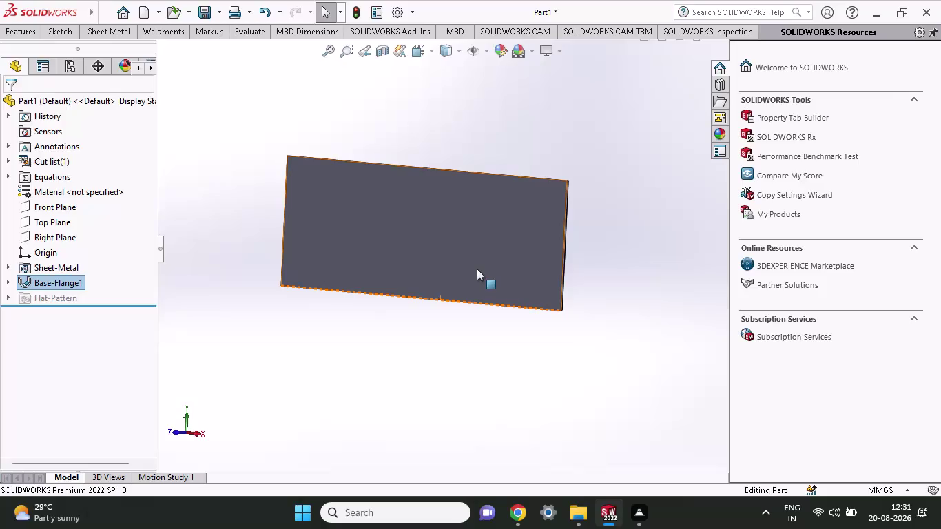
Orbit the flat Base-Flange1 plate to inspect its thickness and sides from several angles.
middle_drag(459, 220, 457, 280)
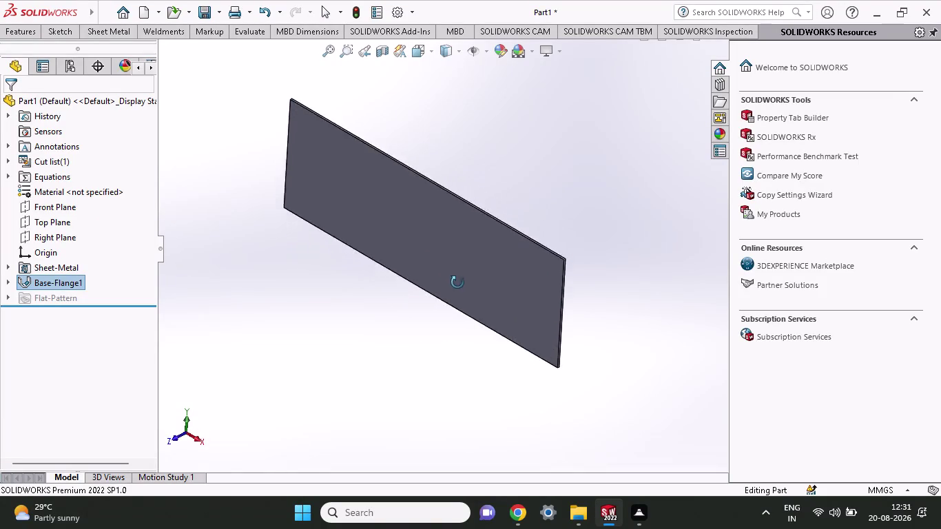
middle_drag(457, 280, 355, 301)
right_drag(405, 379, 355, 301)
middle_drag(423, 140, 428, 241)
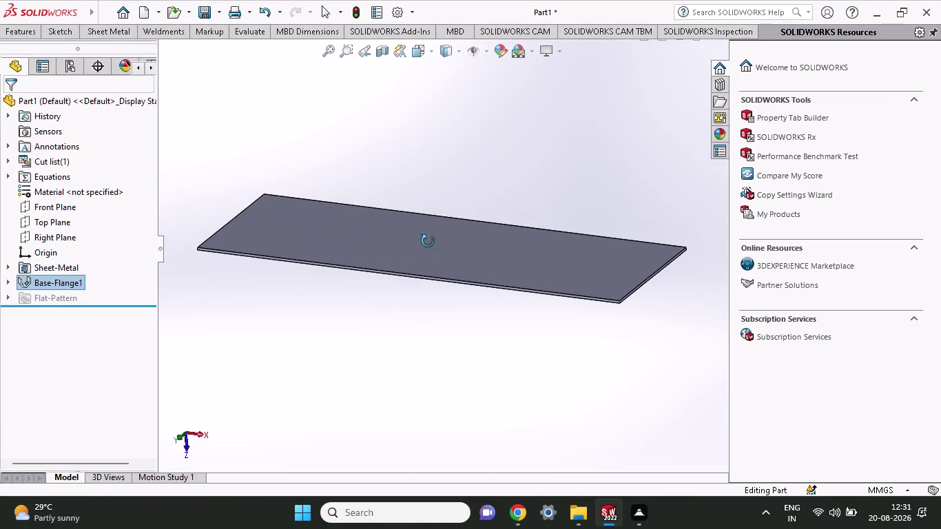
middle_drag(428, 241, 419, 303)
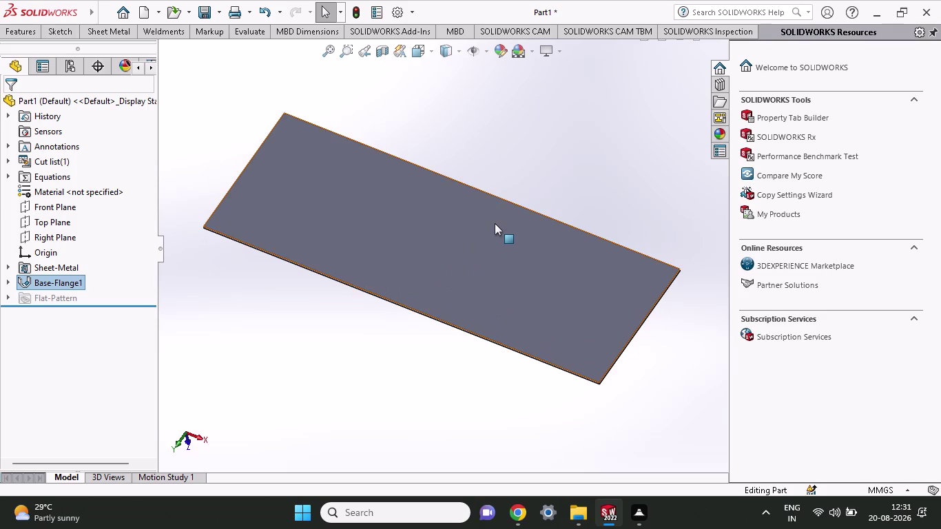
middle_drag(494, 223, 498, 158)
Zoom and reorient the plate view, then bring up the Sheet Metal tools.
scroll(up, 3)
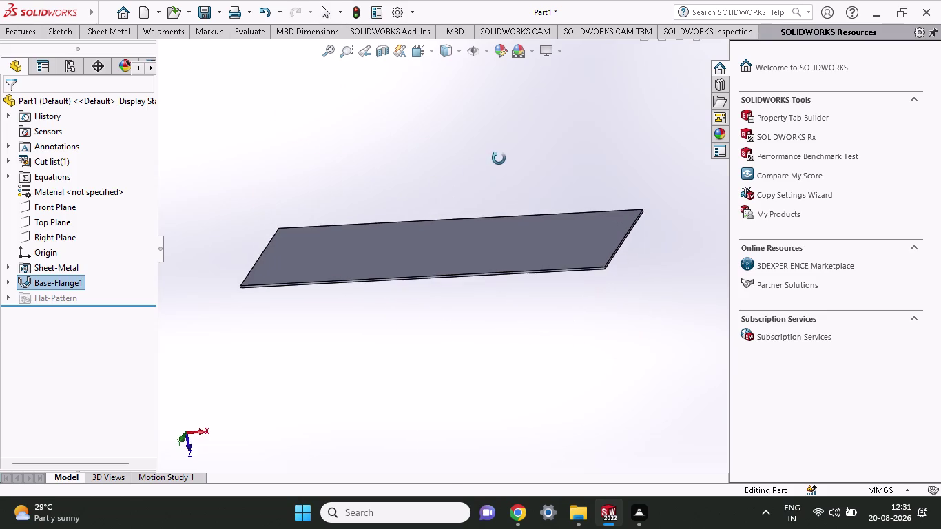
middle_drag(498, 158, 506, 193)
middle_drag(507, 196, 511, 212)
scroll(down, 3)
scroll(down, 3)
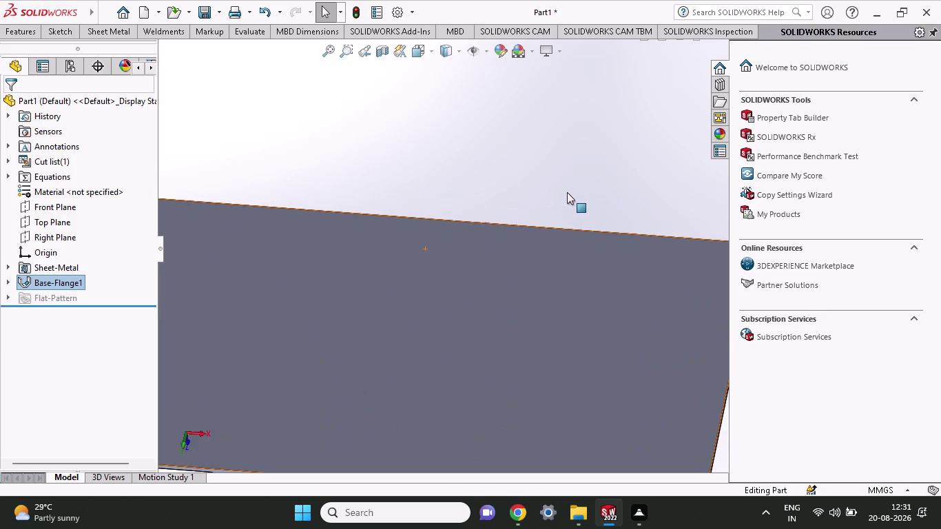
scroll(up, 3)
scroll(up, 3)
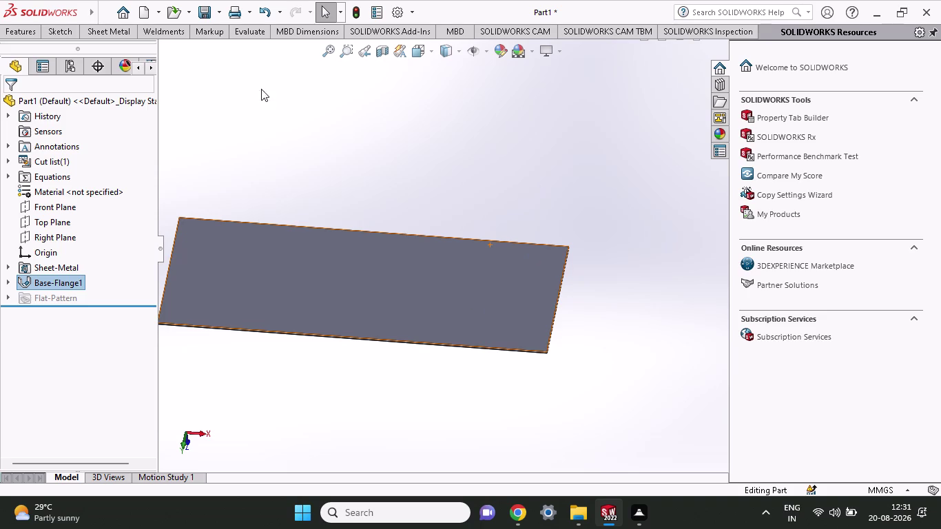
click(102, 36)
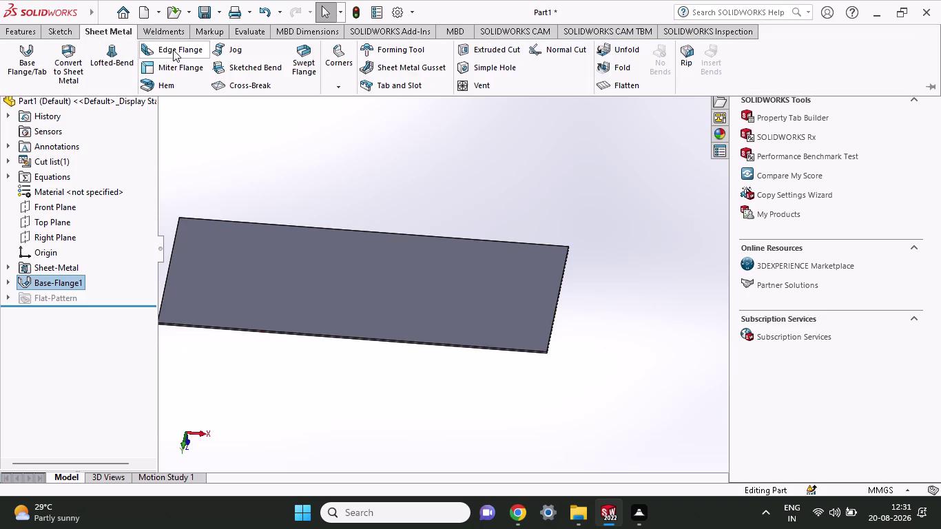
Start an Edge Flange on both short edges of the base plate.
click(173, 48)
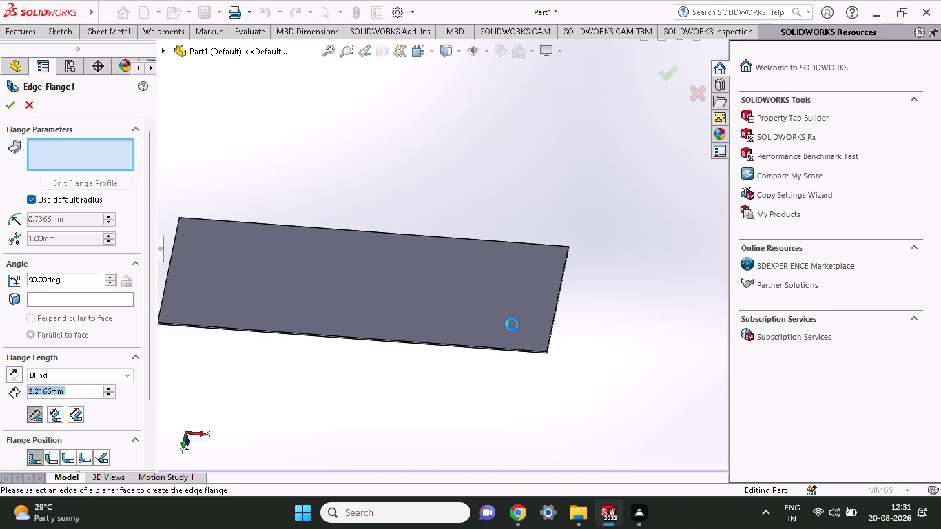
click(553, 331)
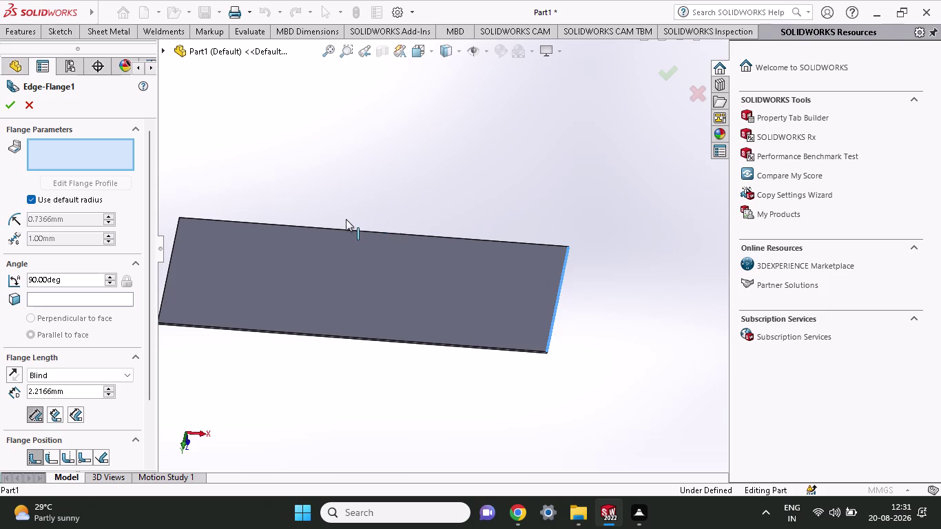
click(579, 189)
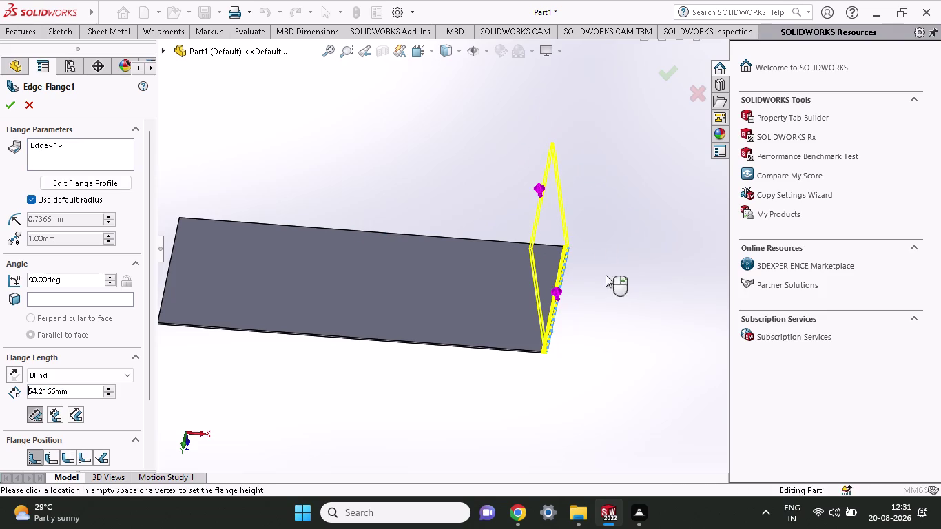
middle_drag(605, 275, 618, 231)
scroll(up, 3)
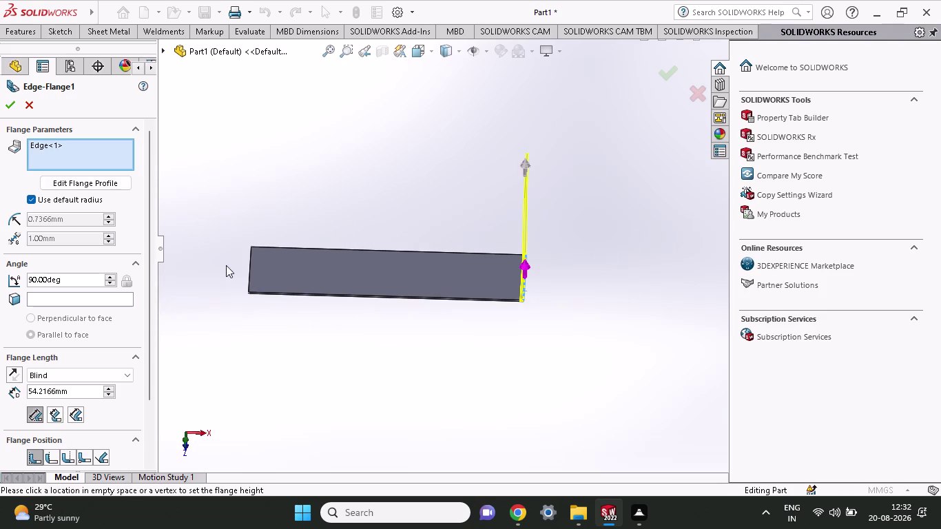
click(248, 276)
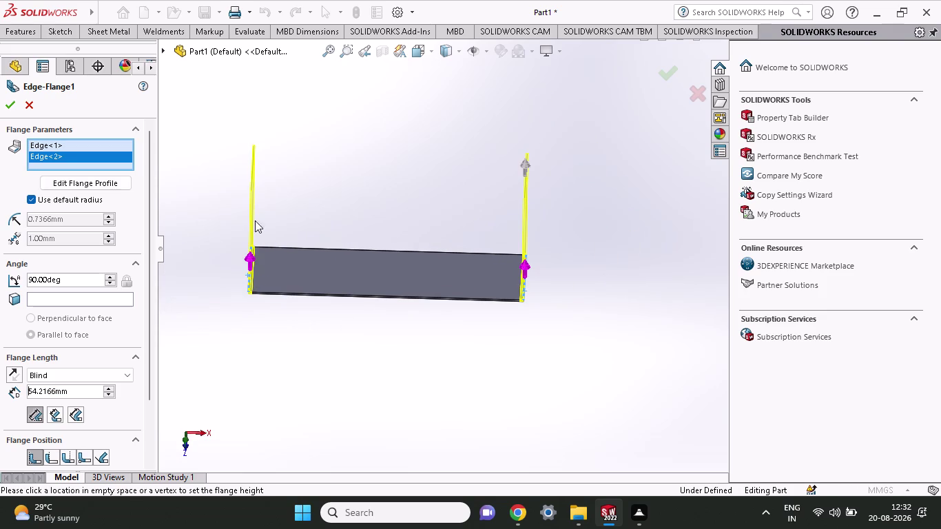
click(252, 194)
middle_drag(411, 161, 385, 169)
drag(80, 391, 0, 393)
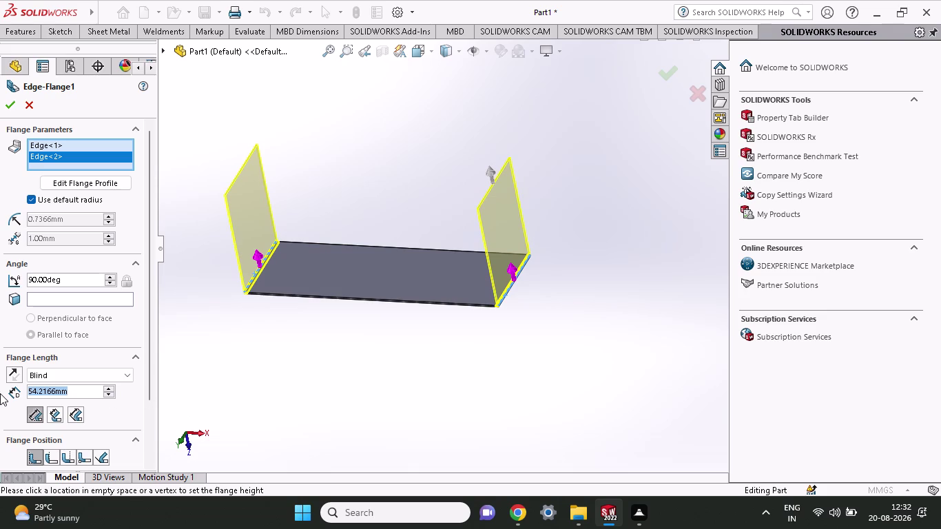
Set the flange Blind length to 54.67 mm and accept both edge flanges.
text(54)
key(period)
key(6)
key(7)
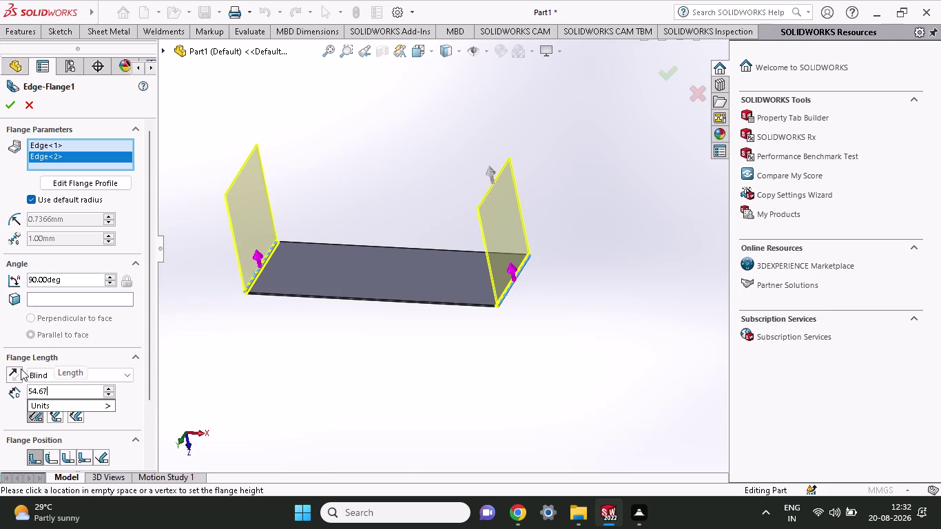
key(Return)
click(265, 338)
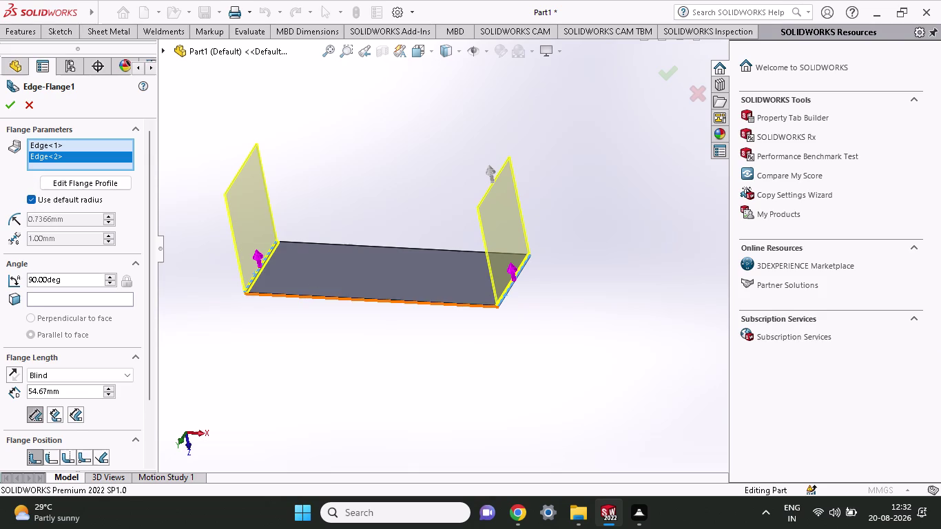
click(9, 101)
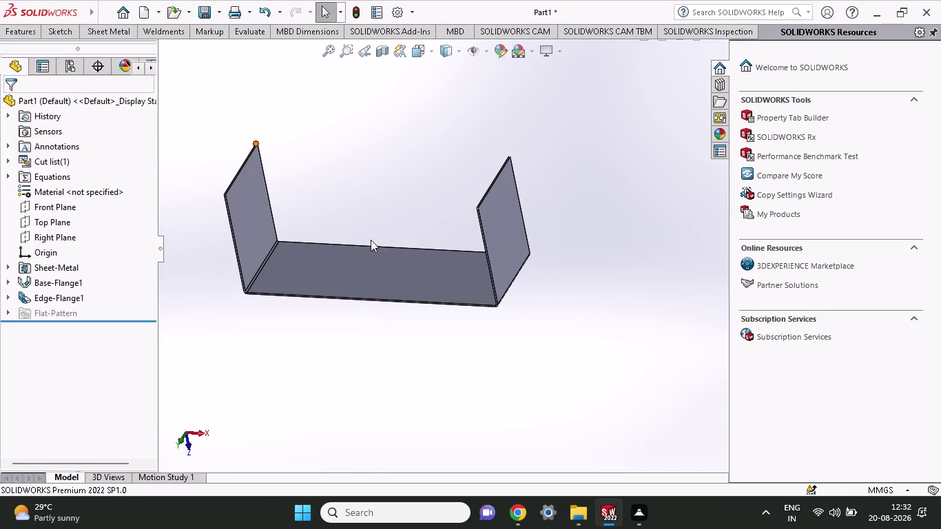
Orbit the U-shaped part to view it from behind and above.
middle_drag(371, 197, 390, 244)
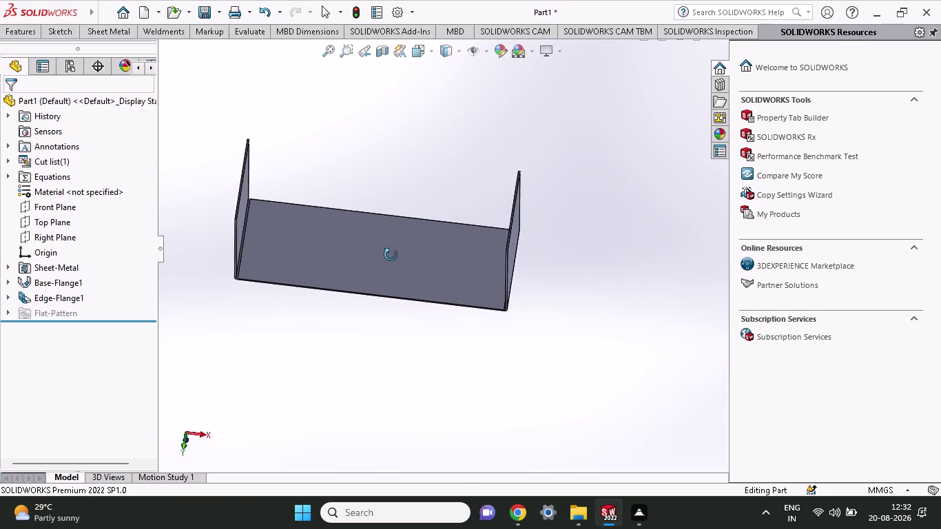
middle_drag(390, 243, 380, 350)
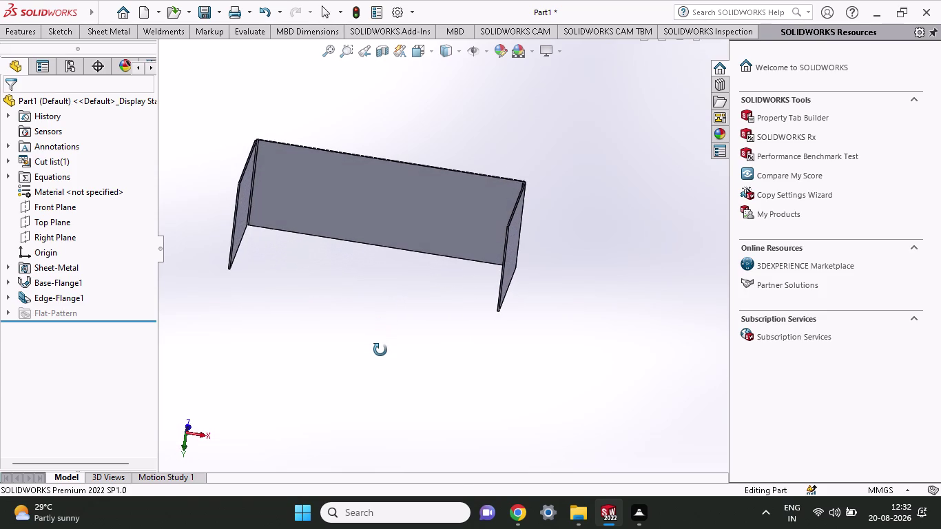
middle_drag(380, 350, 412, 137)
scroll(up, 3)
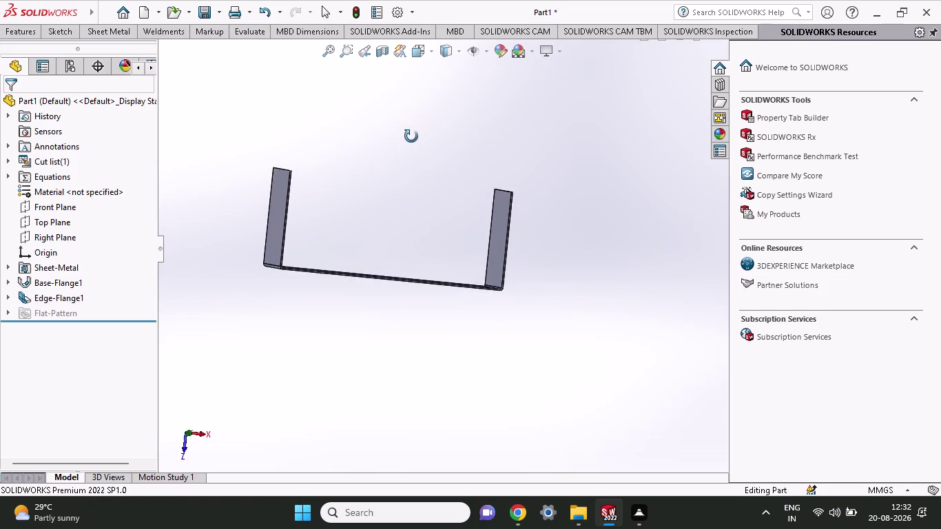
middle_drag(411, 136, 390, 175)
Turn the part to see its inside, then return to the Sheet Metal tools via Features.
middle_drag(373, 260, 363, 254)
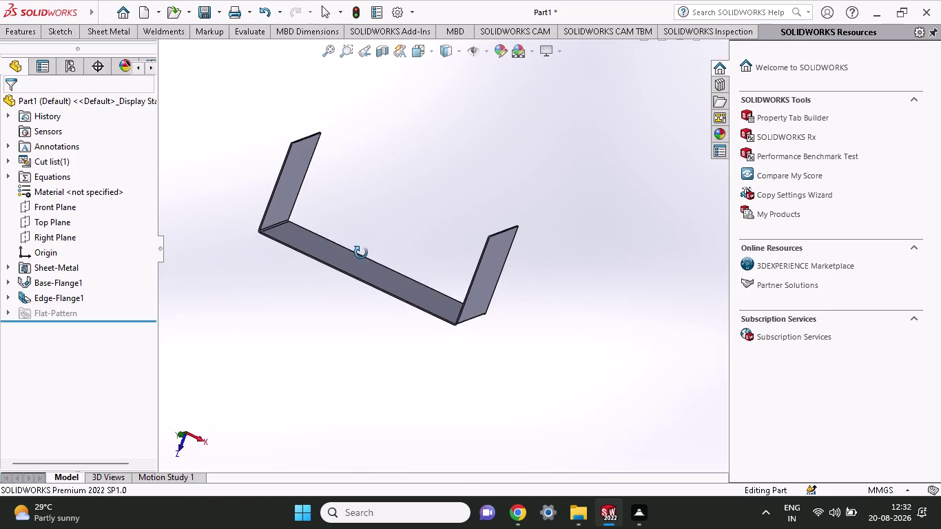
middle_drag(362, 254, 453, 240)
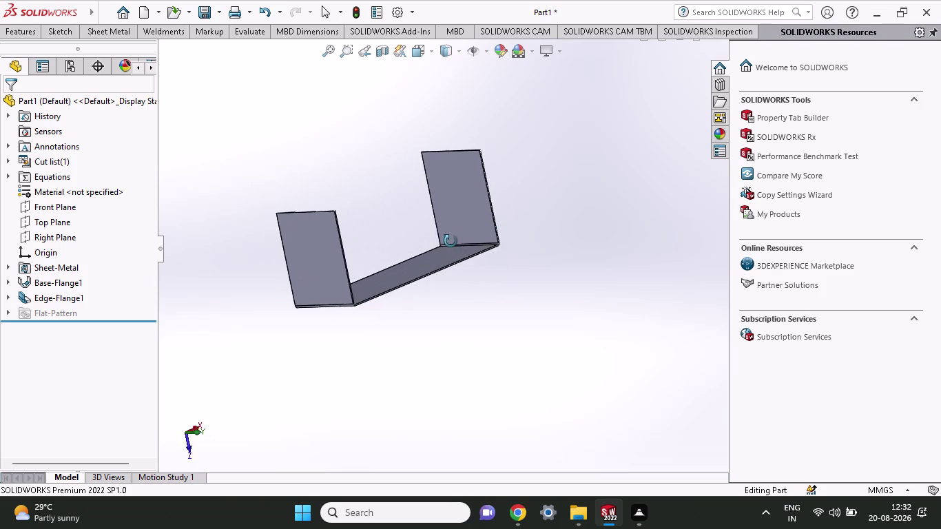
middle_drag(453, 240, 423, 251)
scroll(down, 3)
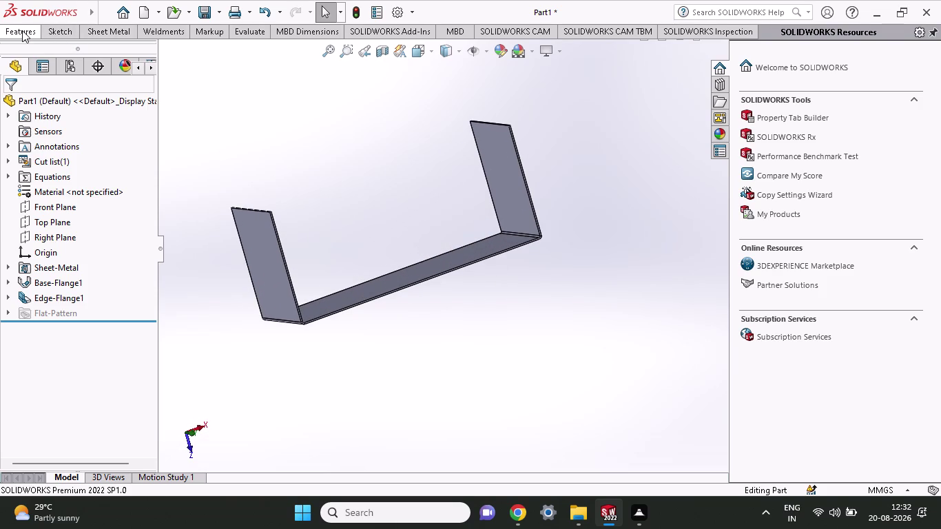
click(22, 30)
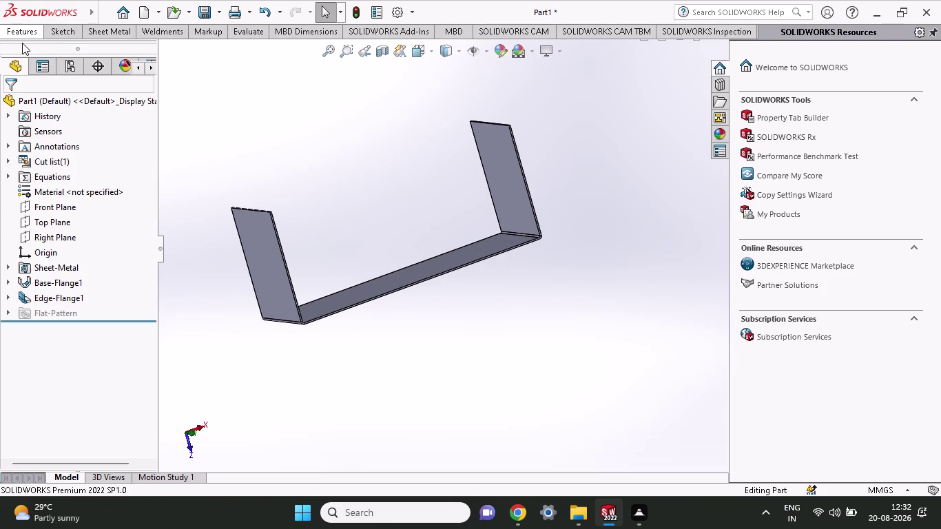
click(116, 25)
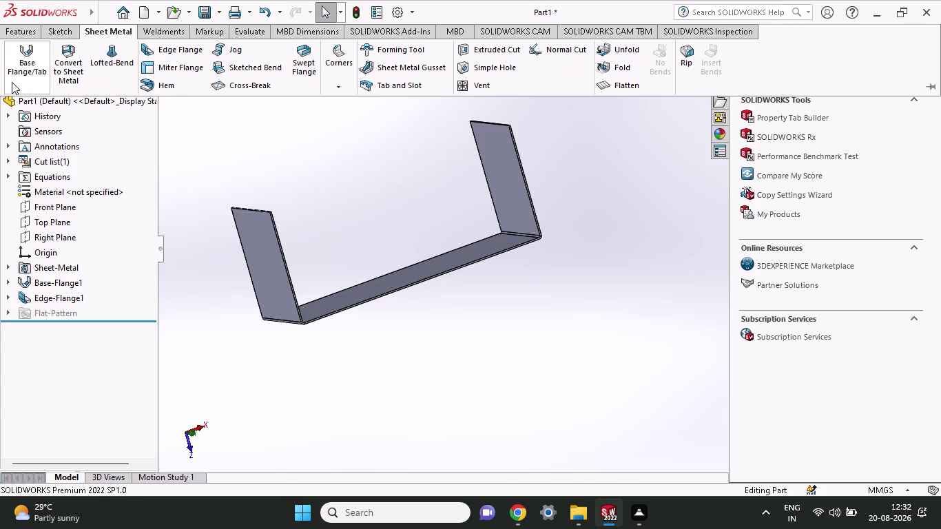
Start and cancel a base flange, then preview a 63 mm edge flange on the long front edge.
click(12, 82)
click(6, 107)
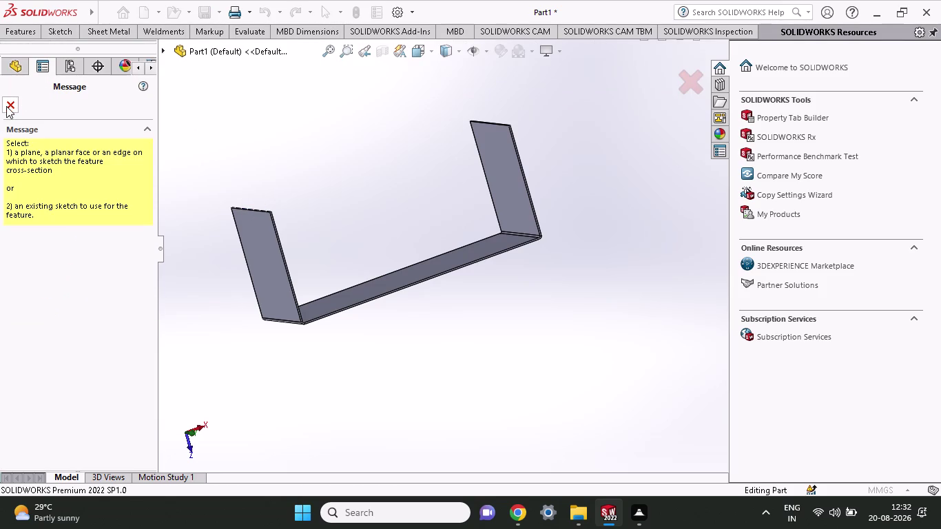
click(92, 31)
click(164, 47)
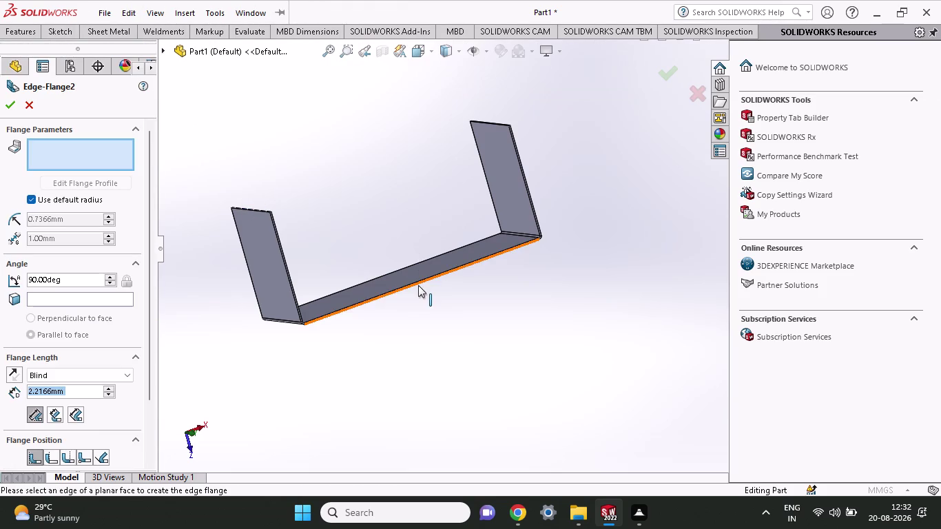
click(418, 285)
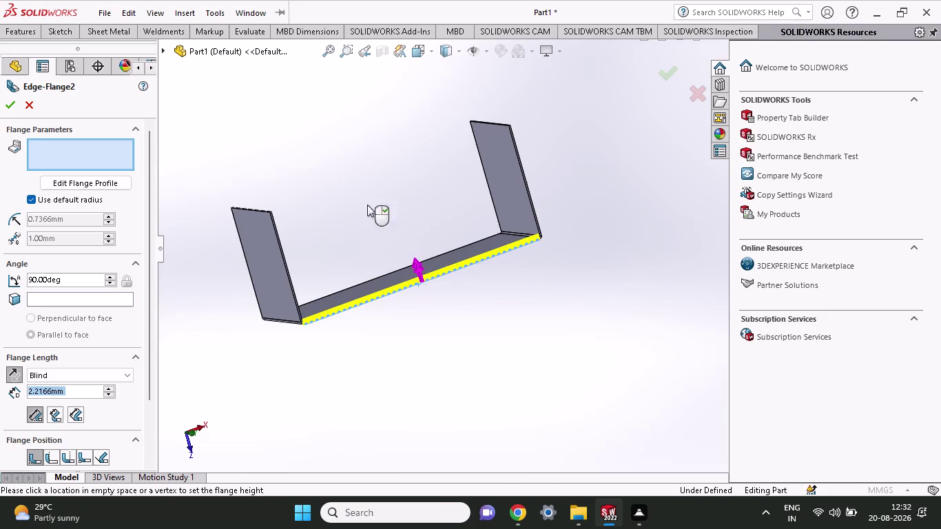
click(355, 159)
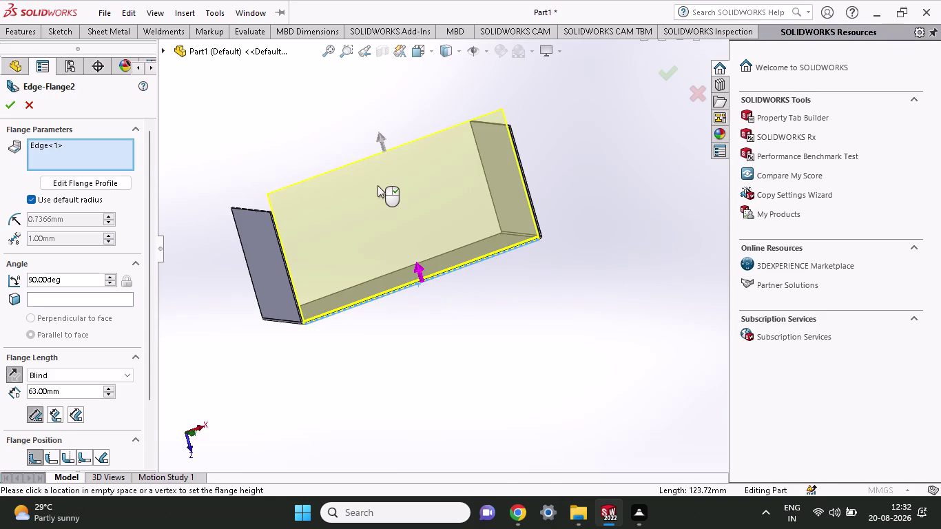
middle_drag(378, 185, 398, 295)
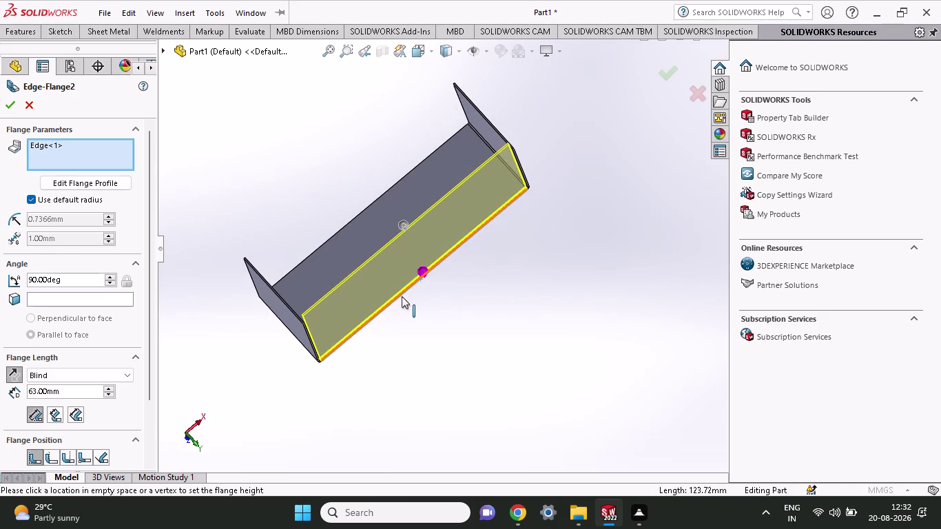
Cancel the long edge flange and reorient the view of the U-bracket.
key(Escape)
scroll(up, 3)
scroll(up, 3)
middle_drag(430, 268, 400, 189)
scroll(down, 3)
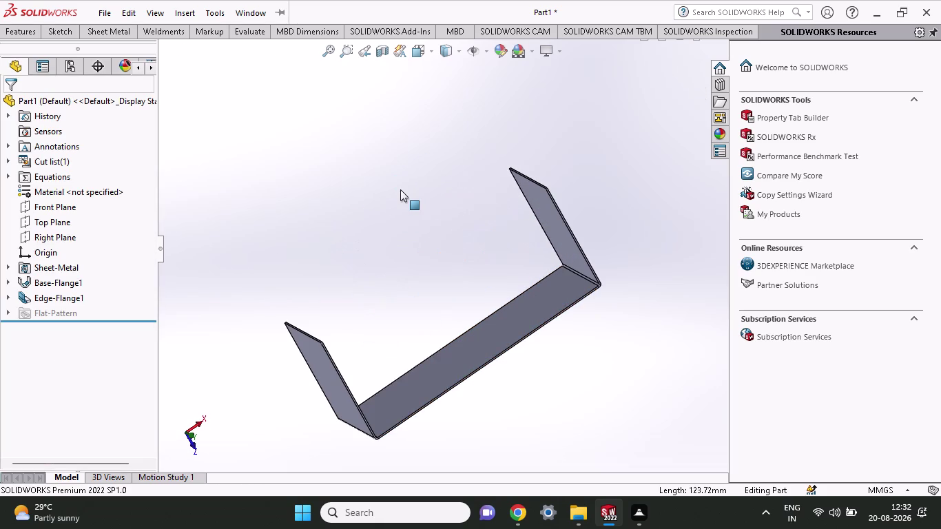
scroll(up, 3)
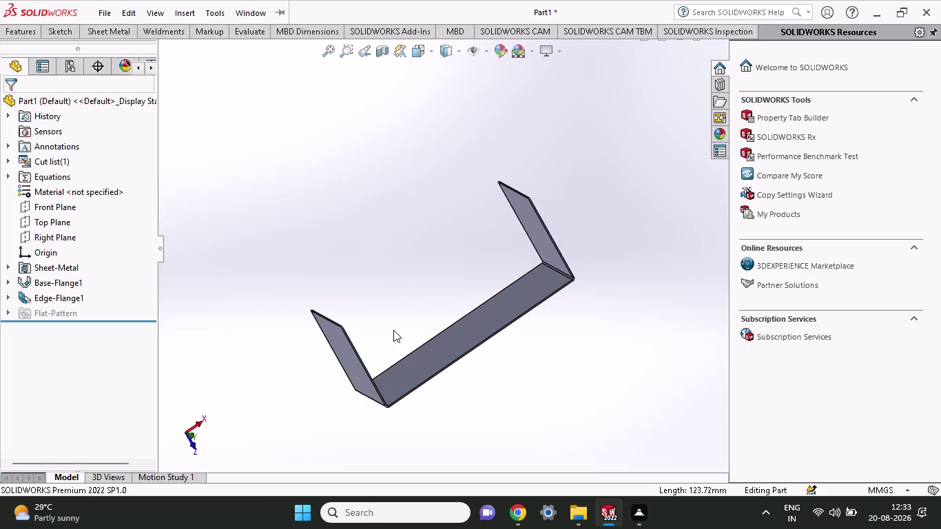
Start an Edge Flange on the top edges of the left and right end walls.
click(60, 35)
click(107, 30)
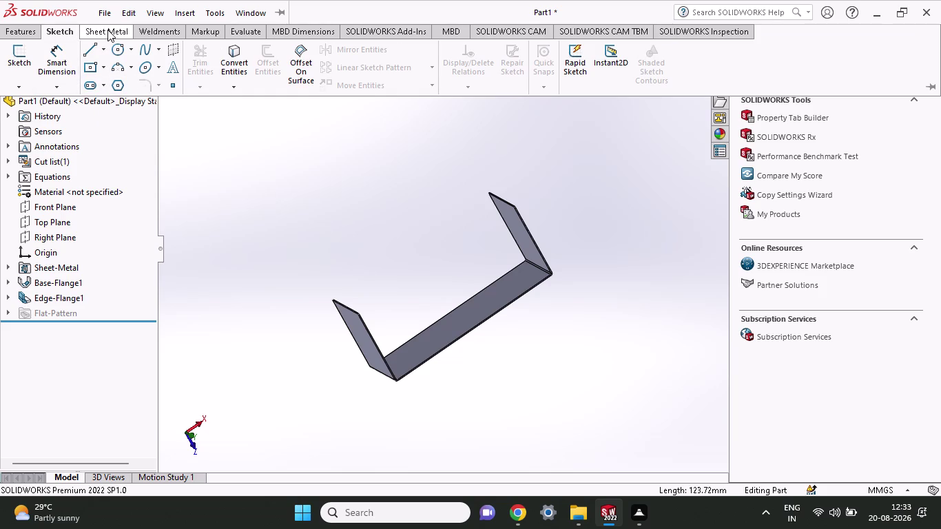
click(169, 43)
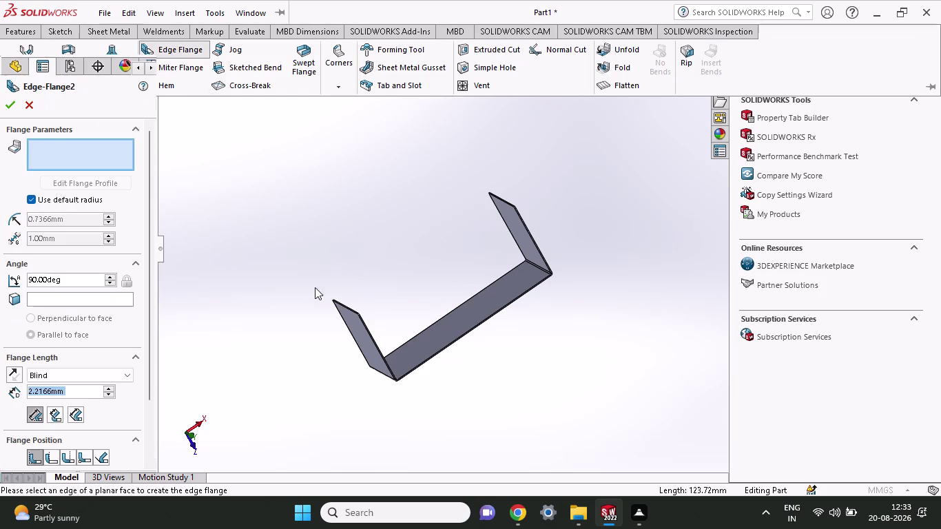
click(352, 312)
click(313, 330)
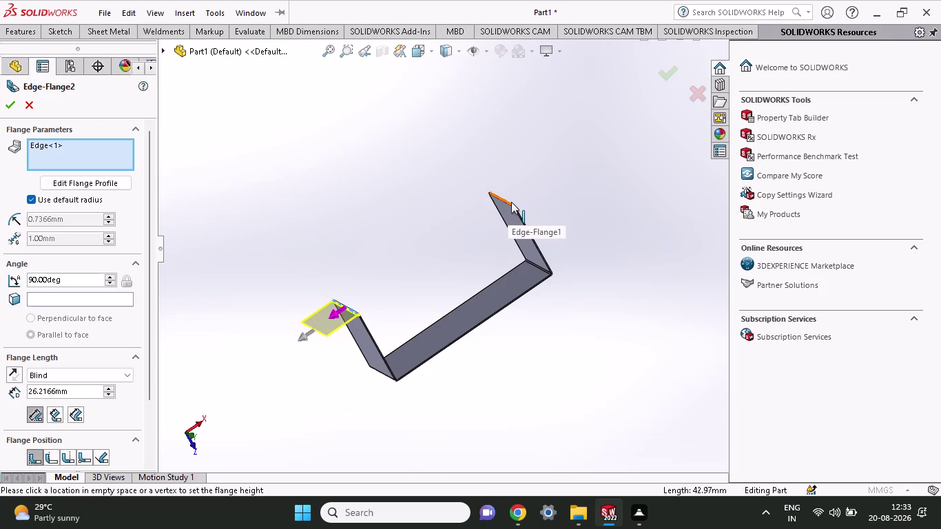
scroll(down, 3)
click(499, 223)
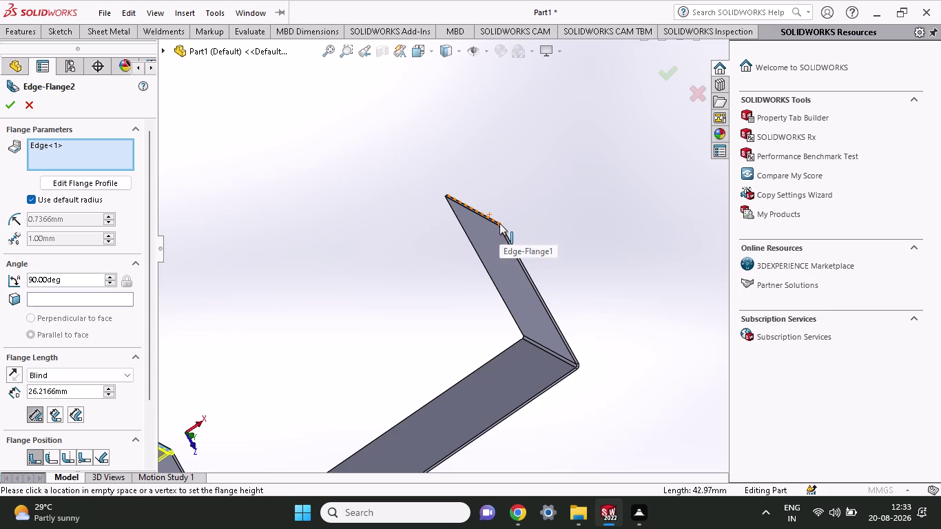
click(485, 215)
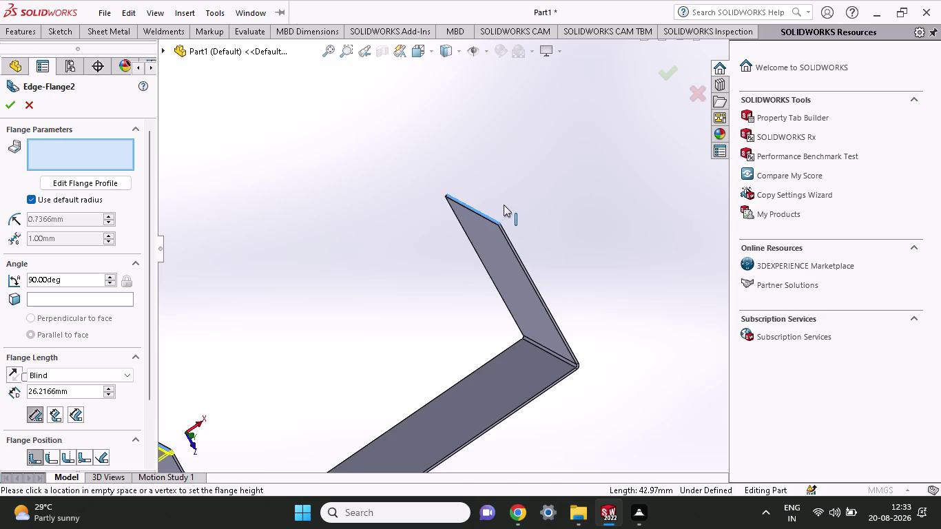
click(524, 195)
scroll(up, 3)
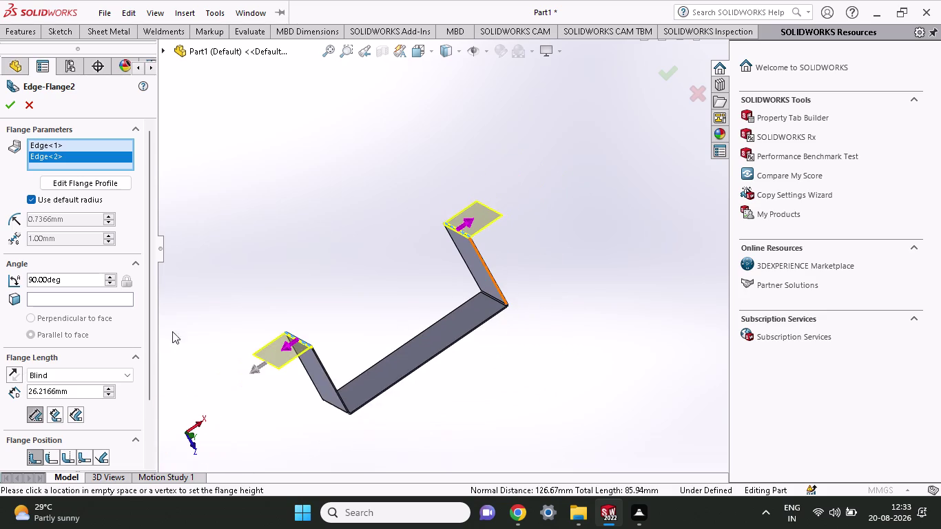
Set the flange length to 32 mm, accept it, and orbit to view the new tabs.
drag(69, 393, 69, 393)
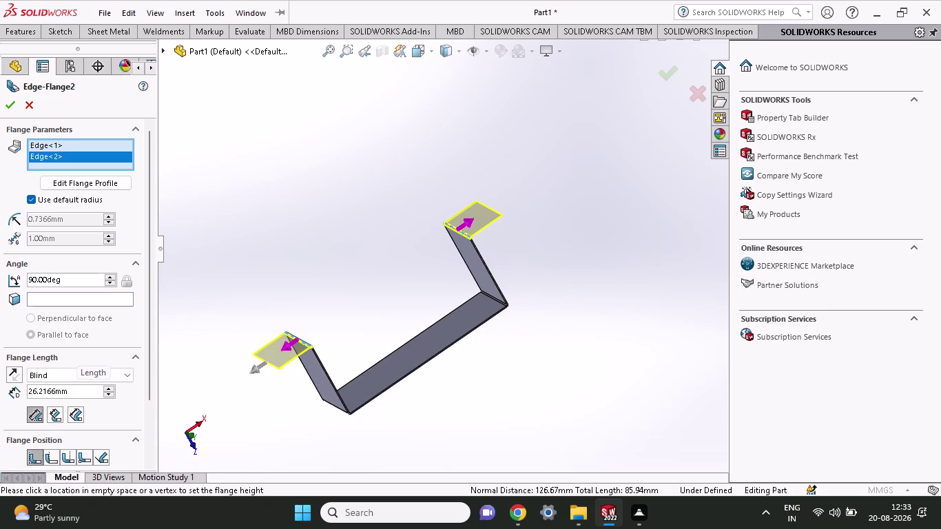
drag(68, 393, 0, 390)
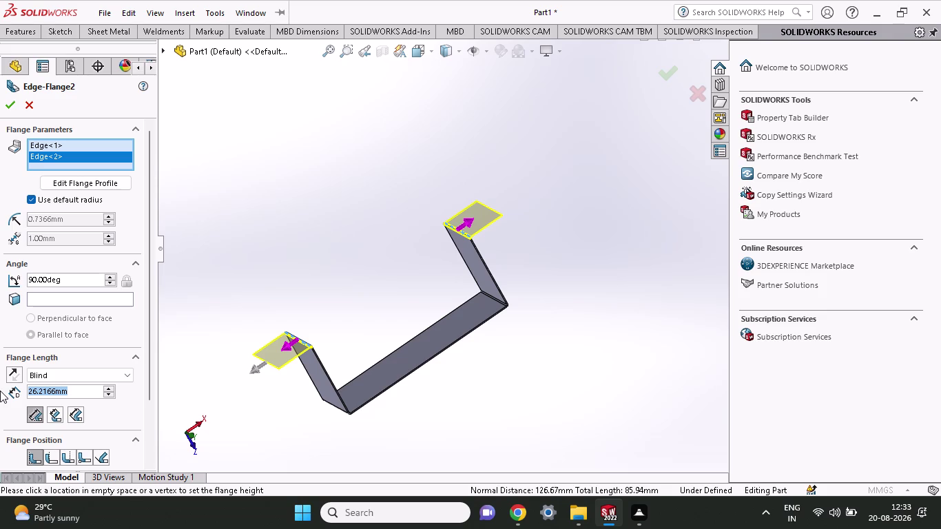
text(32)
key(Return)
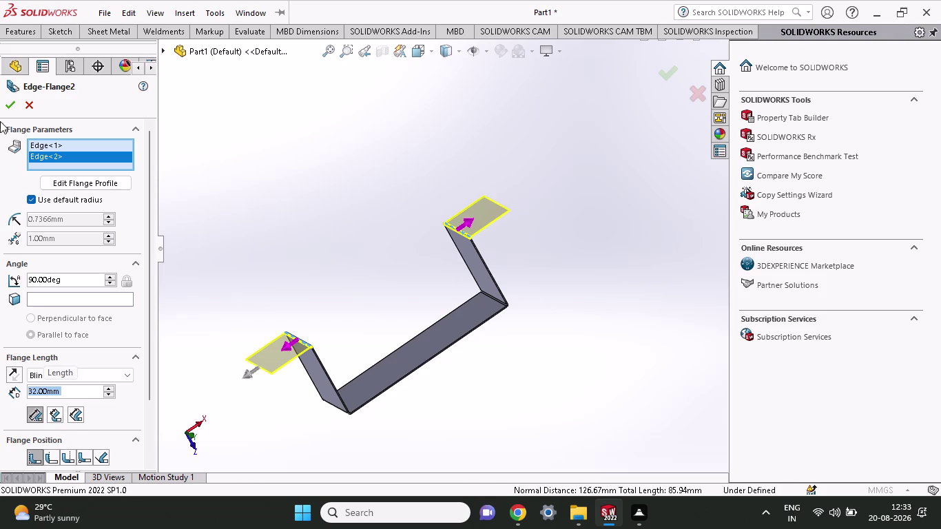
click(4, 108)
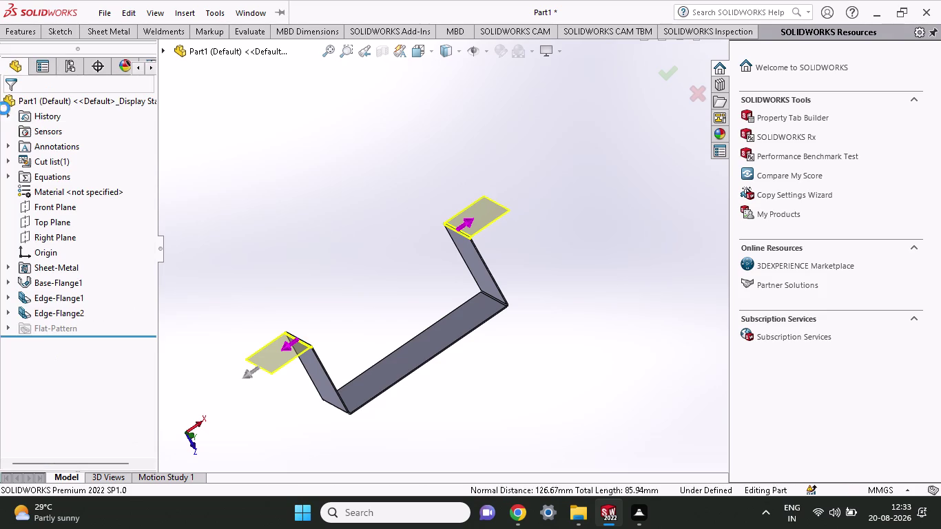
middle_drag(262, 210, 341, 367)
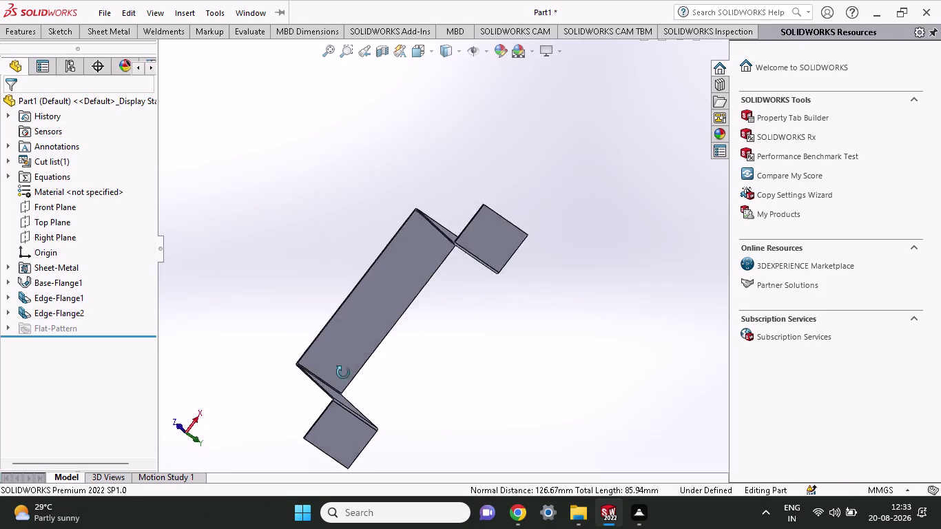
middle_drag(341, 367, 352, 441)
scroll(up, 3)
middle_drag(461, 328, 456, 288)
middle_drag(447, 353, 446, 350)
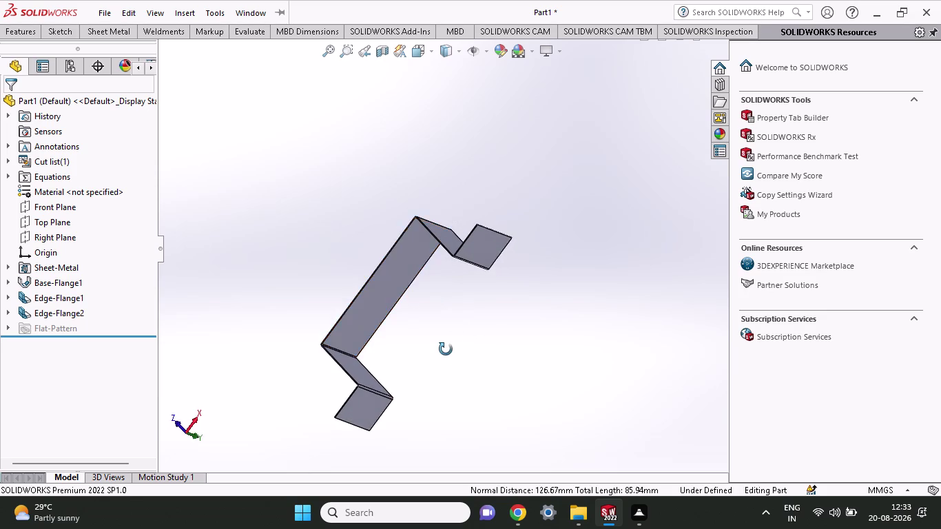
Orbit to see the tabs from above, then start a 10 mm Fillet on the tab corners.
middle_drag(446, 350, 398, 229)
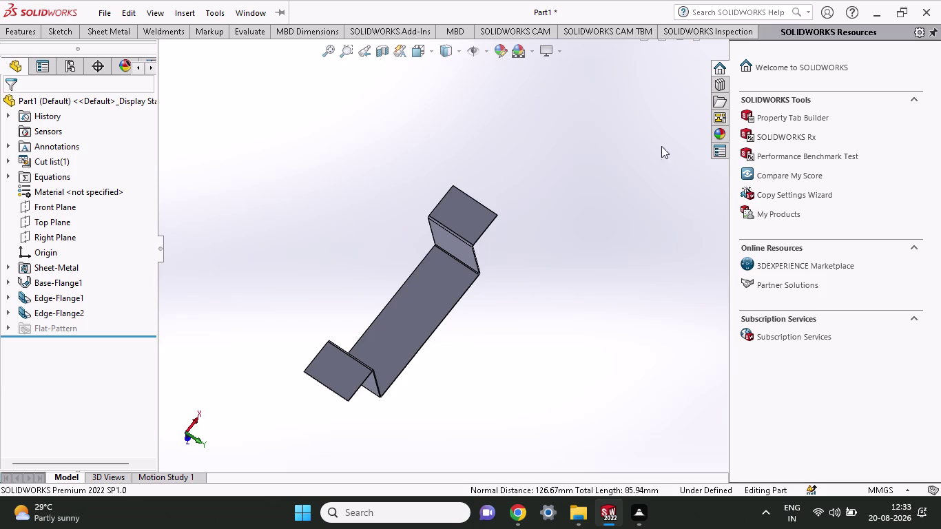
click(103, 37)
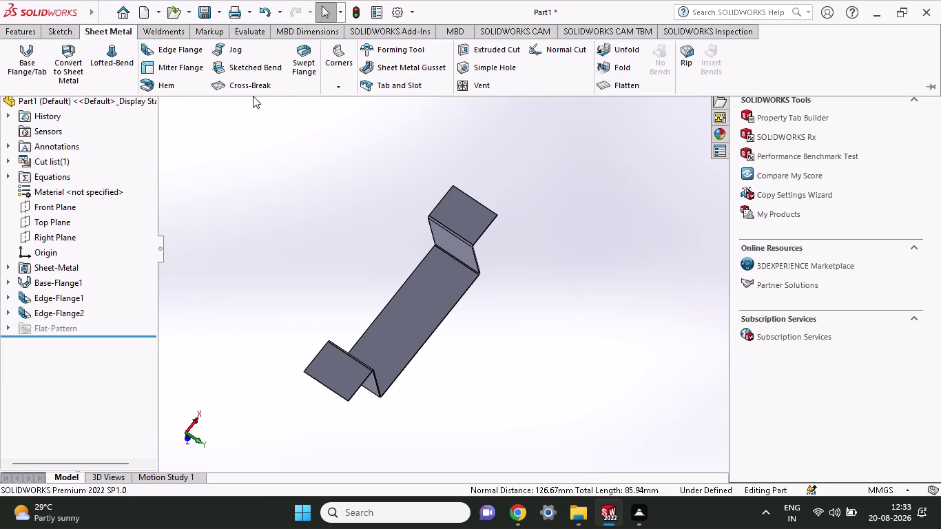
click(344, 92)
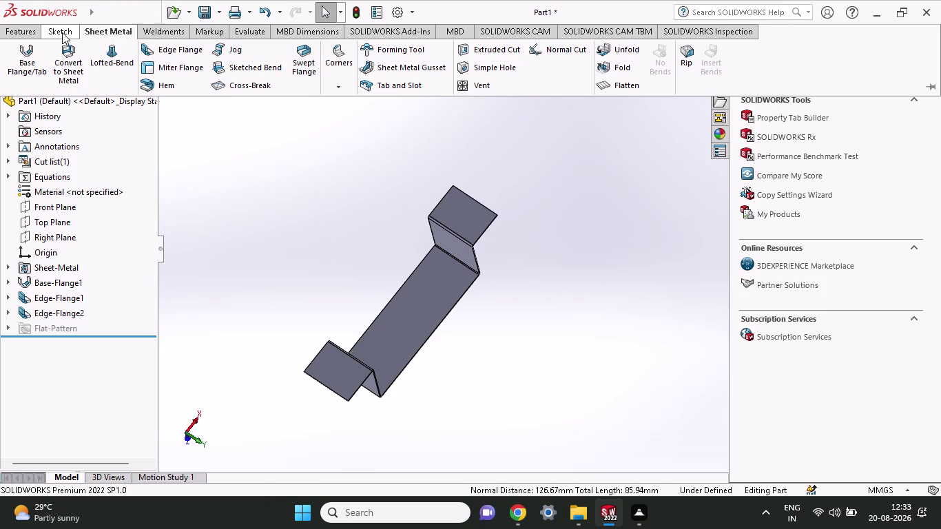
click(7, 34)
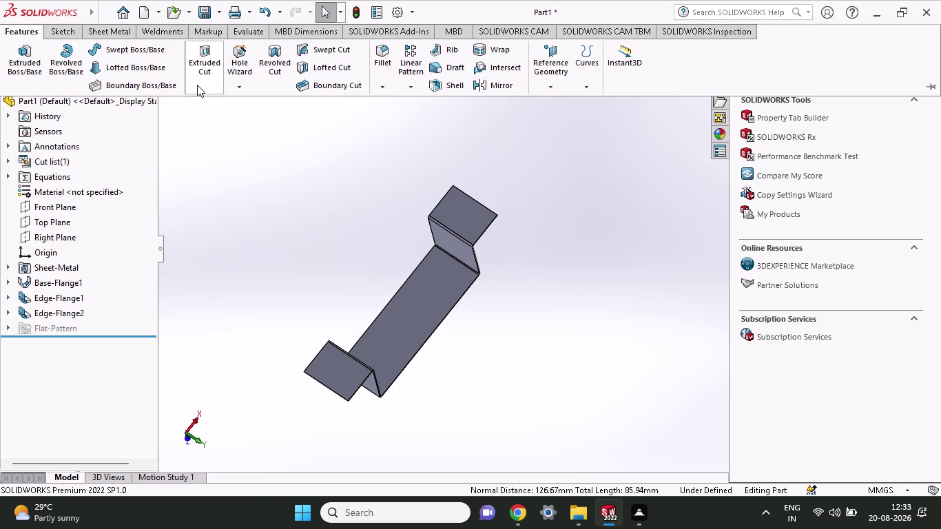
click(380, 76)
scroll(down, 3)
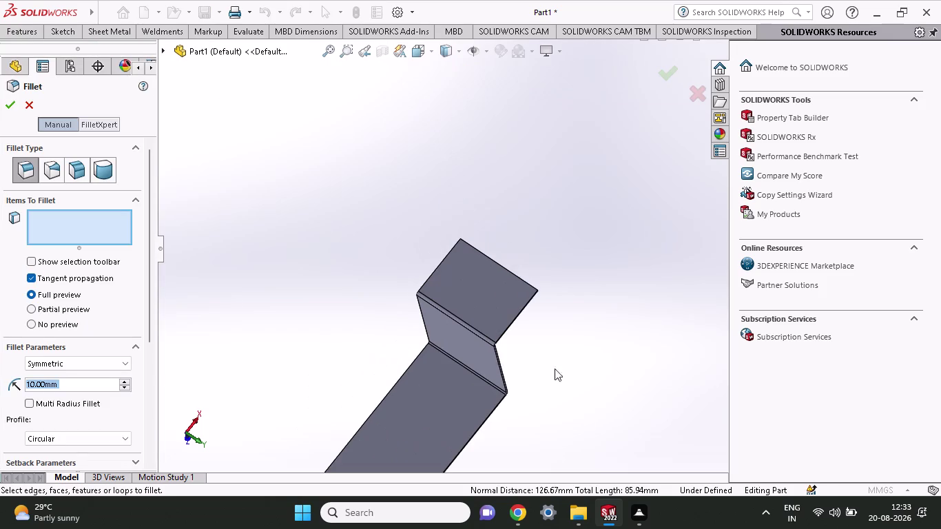
Pick an edge of the right tab for the fillet, then cancel it.
scroll(down, 3)
scroll(up, 3)
scroll(down, 3)
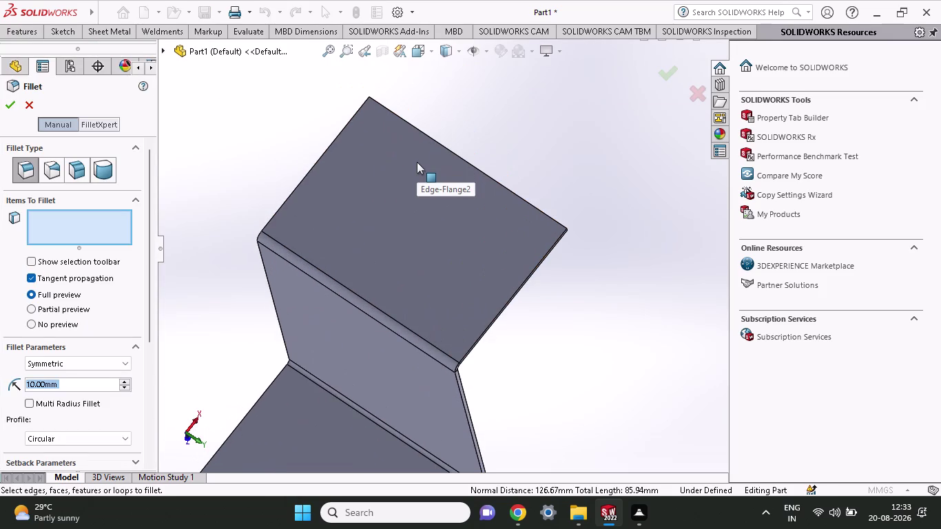
click(363, 107)
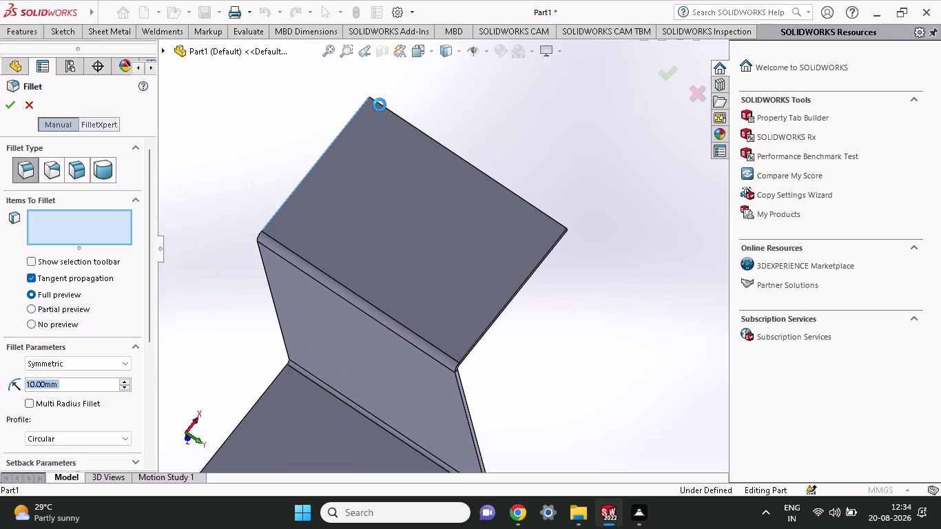
click(395, 111)
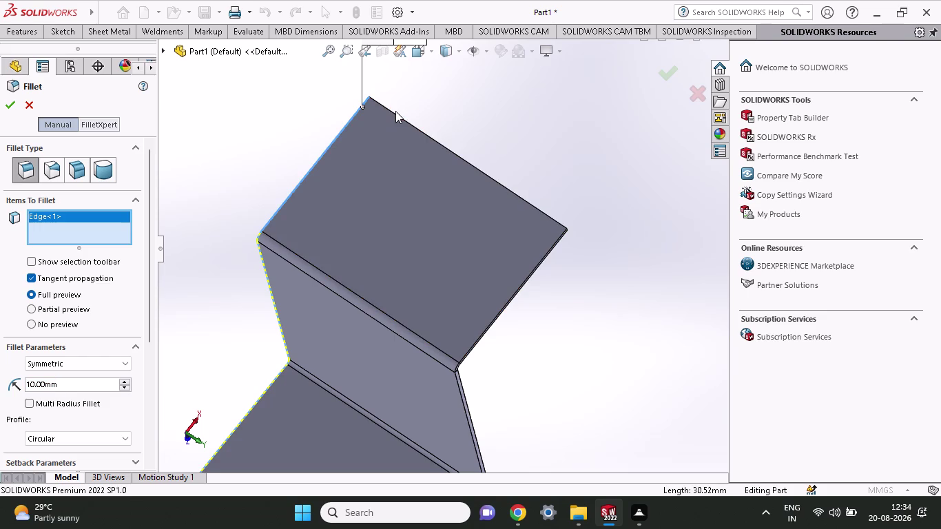
click(396, 115)
middle_drag(402, 91, 414, 190)
key(Escape)
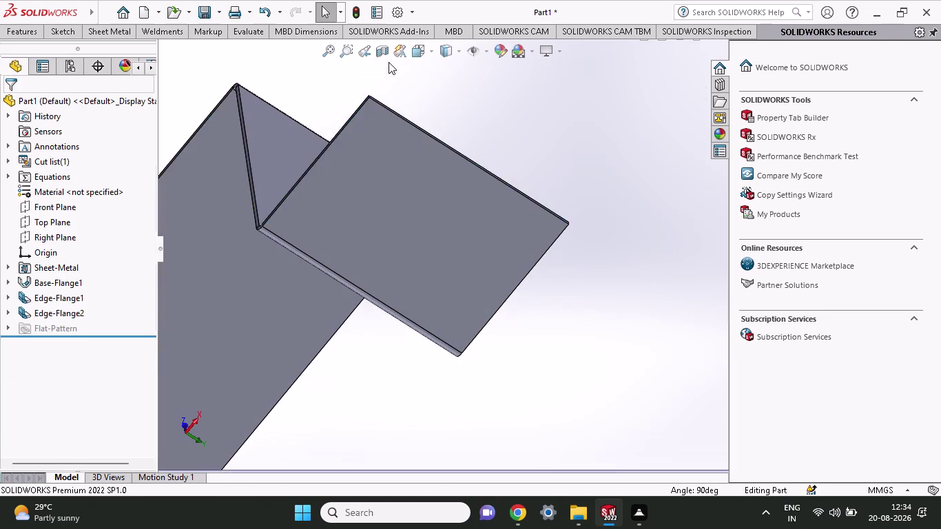
Start a new fillet and select the tab's thin end face and flange corner edge.
scroll(down, 3)
middle_drag(393, 140, 412, 204)
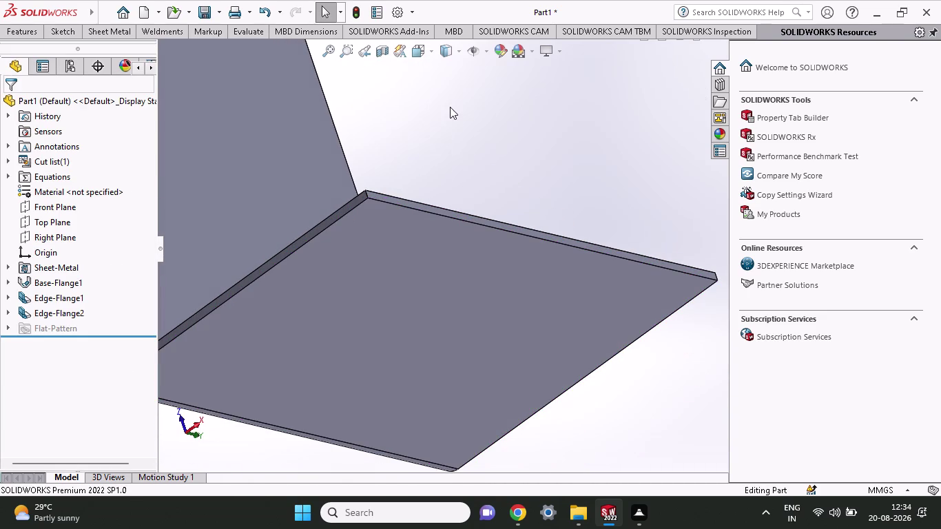
click(76, 35)
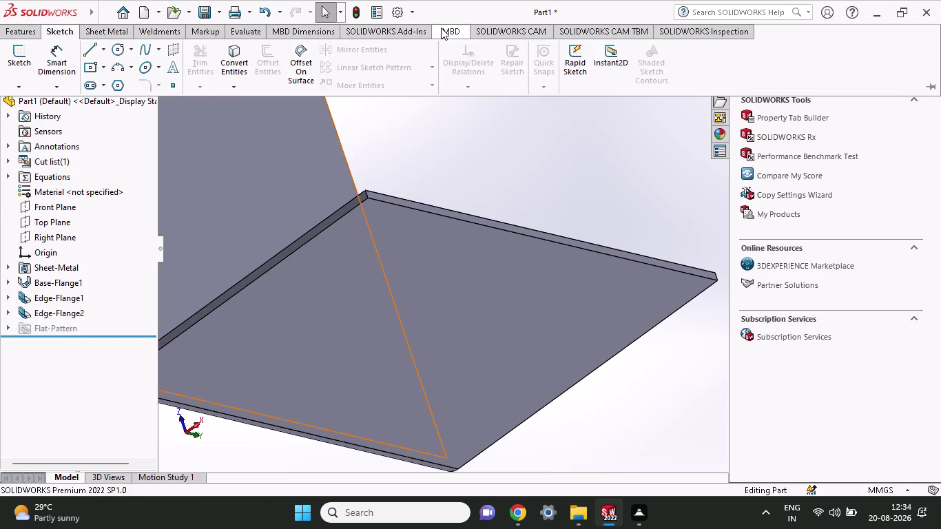
click(34, 36)
click(376, 60)
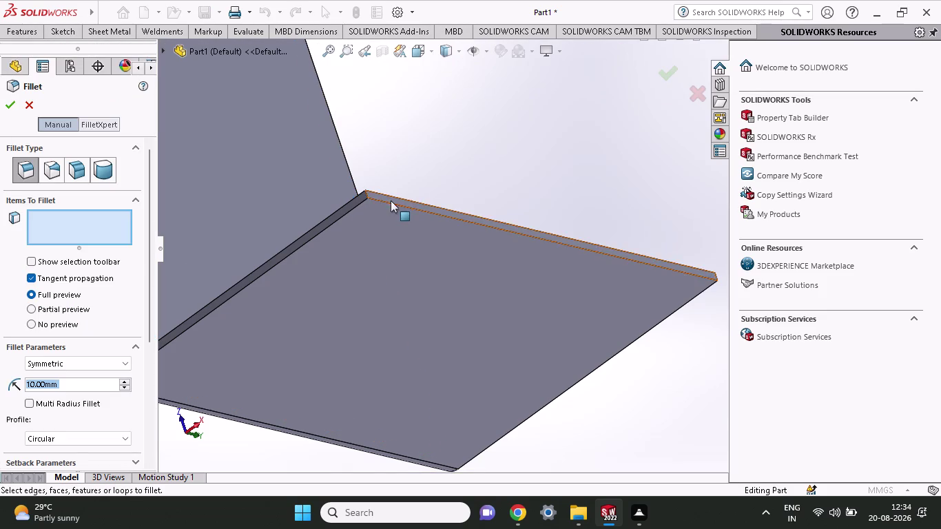
middle_drag(391, 201, 390, 296)
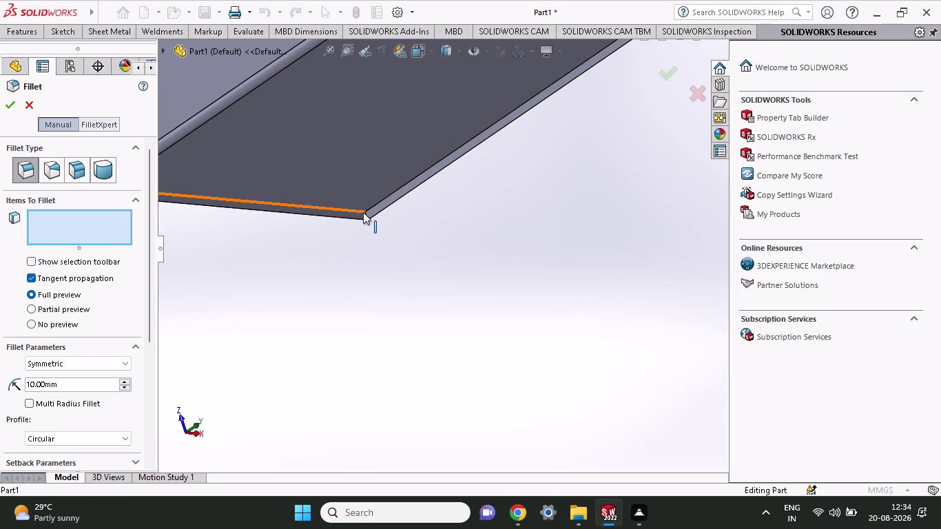
click(363, 212)
scroll(down, 3)
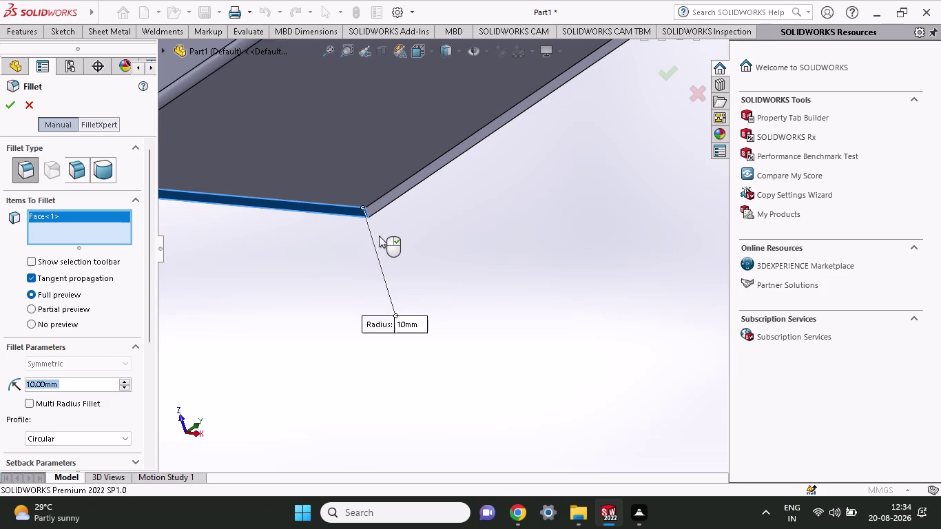
scroll(down, 3)
scroll(down, 3)
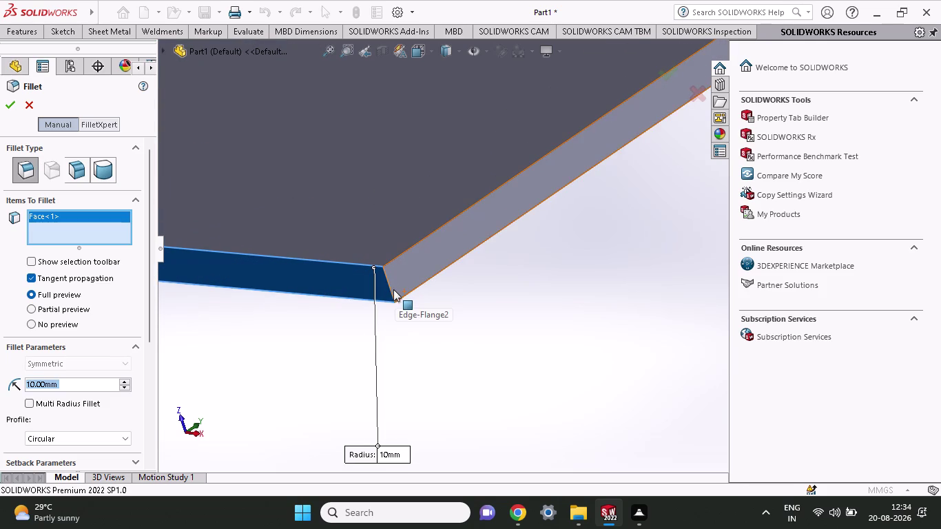
click(392, 289)
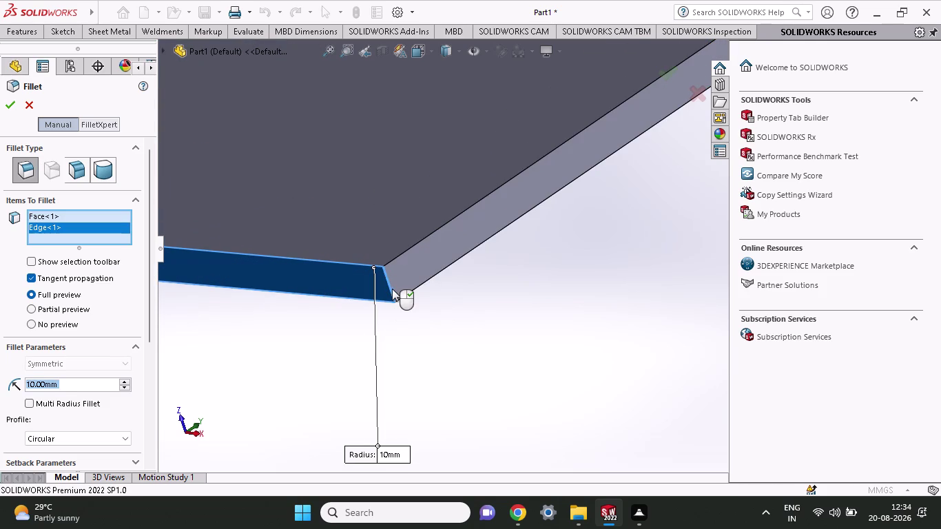
Deselect the corner edge and cancel the fillet without applying it.
click(392, 289)
click(406, 275)
click(406, 275)
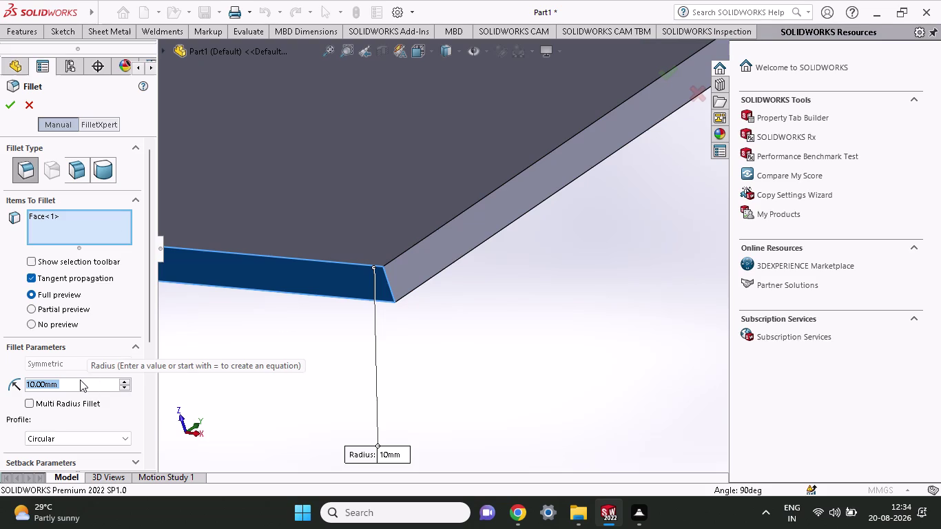
drag(87, 384, 0, 396)
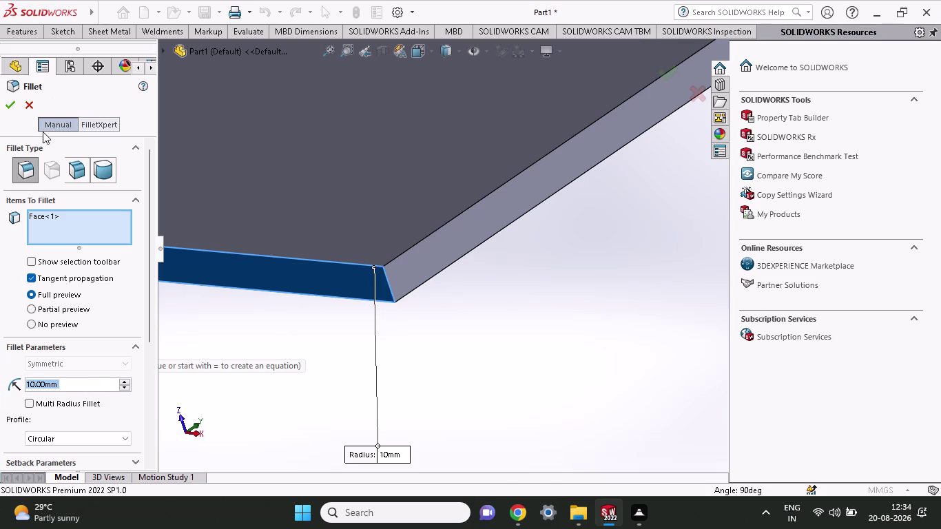
click(27, 107)
middle_drag(298, 112, 320, 124)
scroll(up, 3)
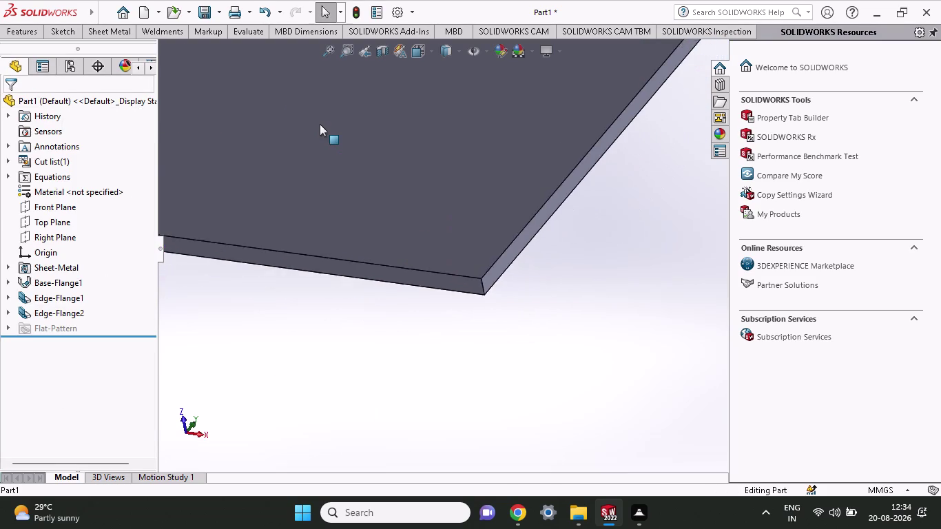
Start a new sketch on the flat end tab face.
scroll(up, 3)
scroll(up, 3)
scroll(up, 3)
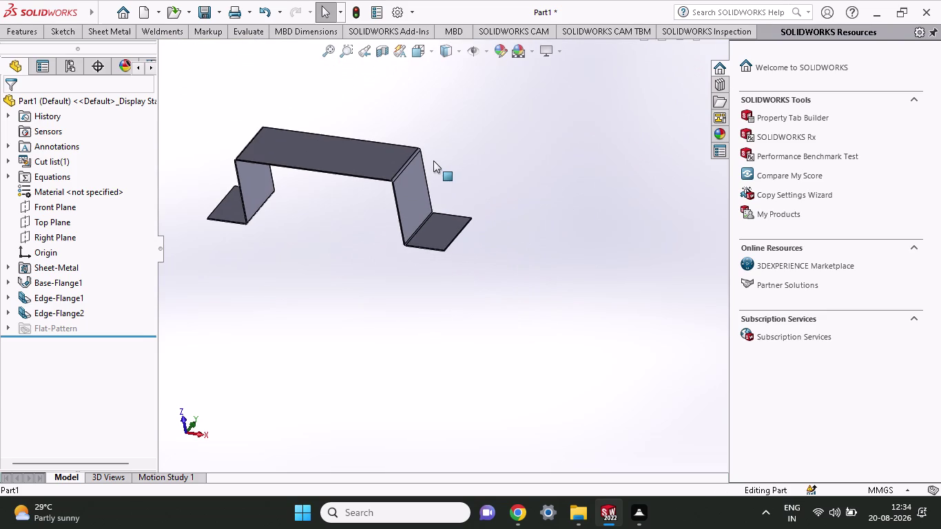
click(429, 228)
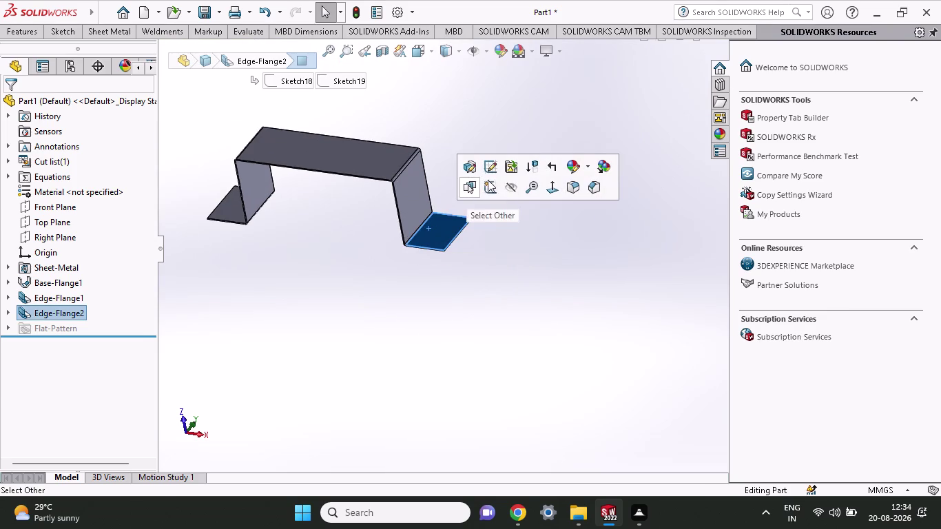
click(486, 196)
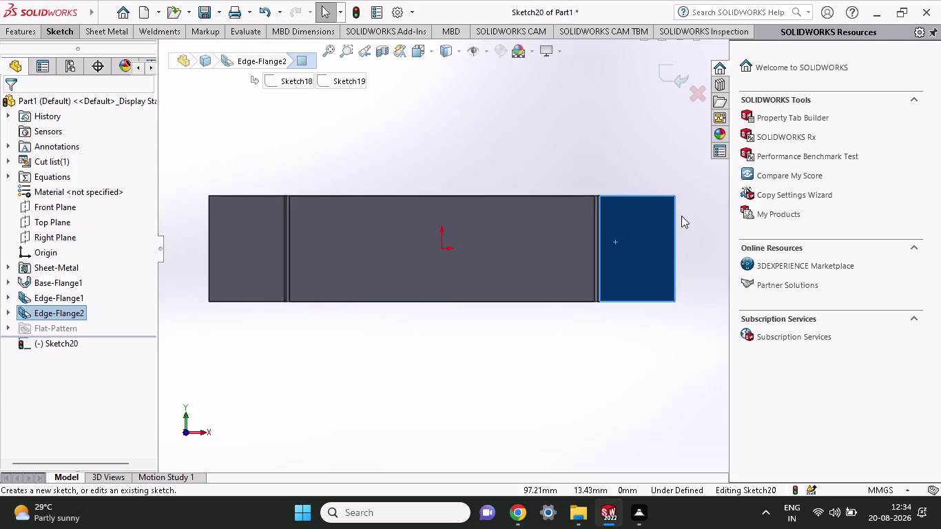
scroll(down, 3)
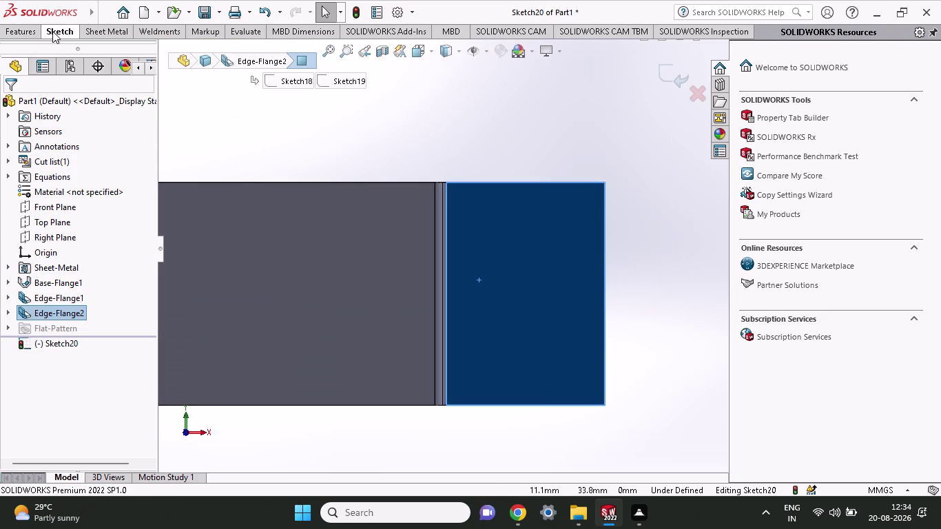
Draw a corner rectangle from the tab's top-left to bottom-right corner.
click(52, 30)
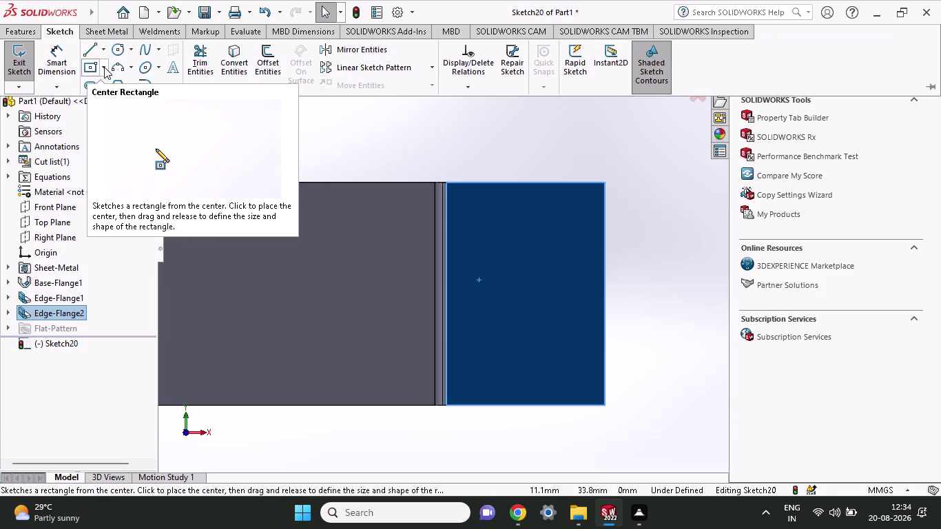
click(104, 67)
click(104, 74)
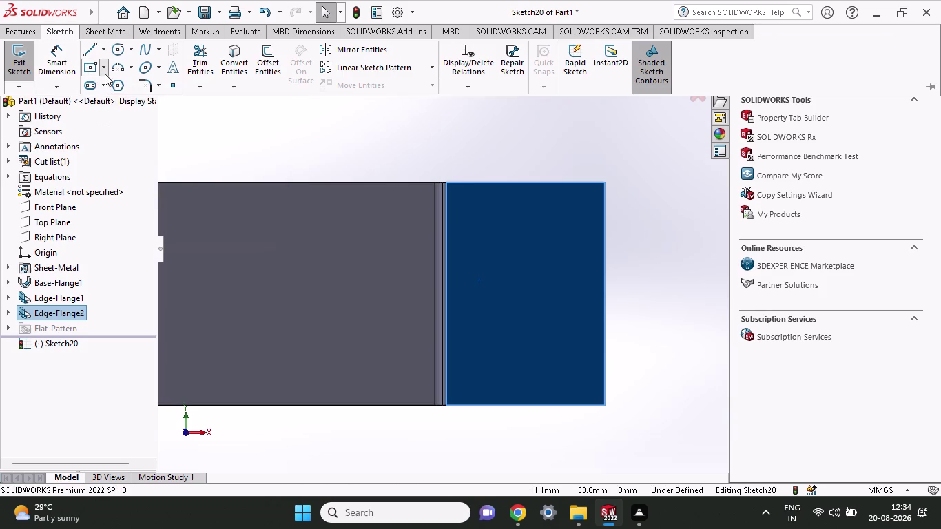
click(104, 90)
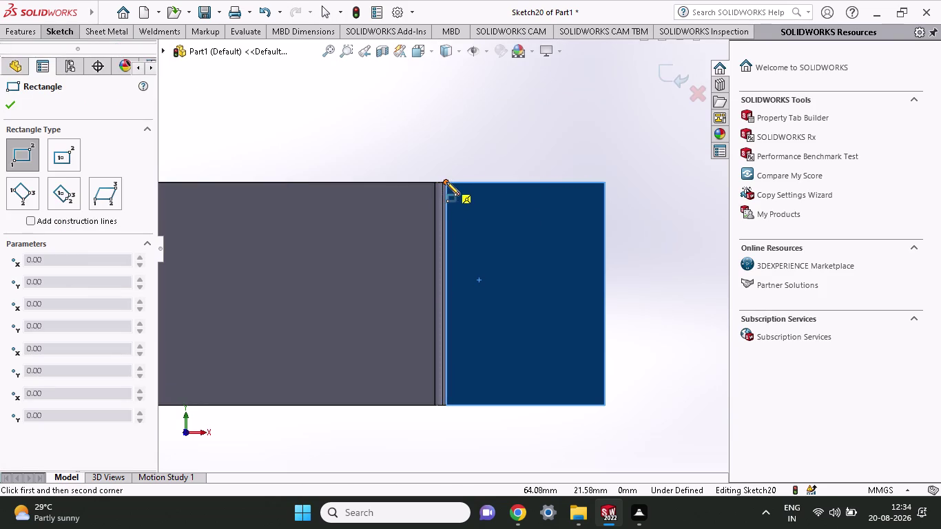
click(446, 182)
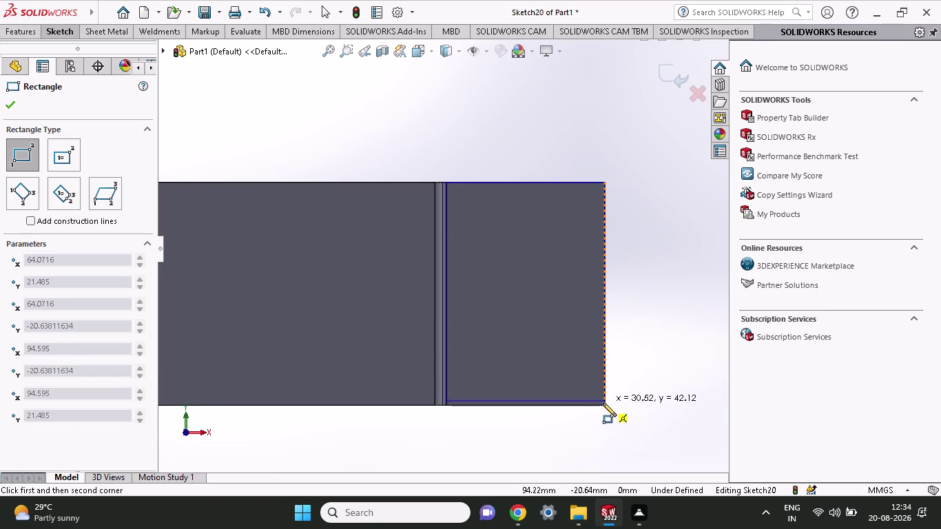
click(603, 407)
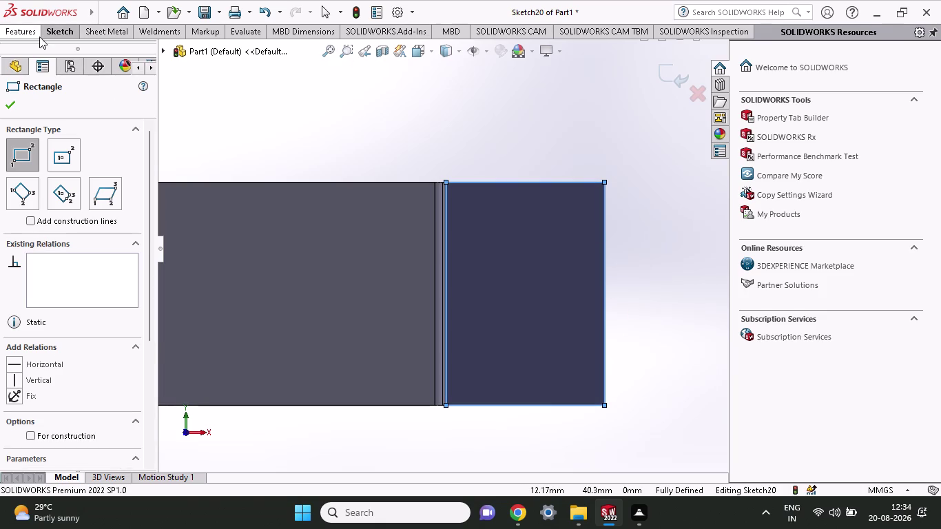
click(47, 35)
click(32, 35)
click(41, 34)
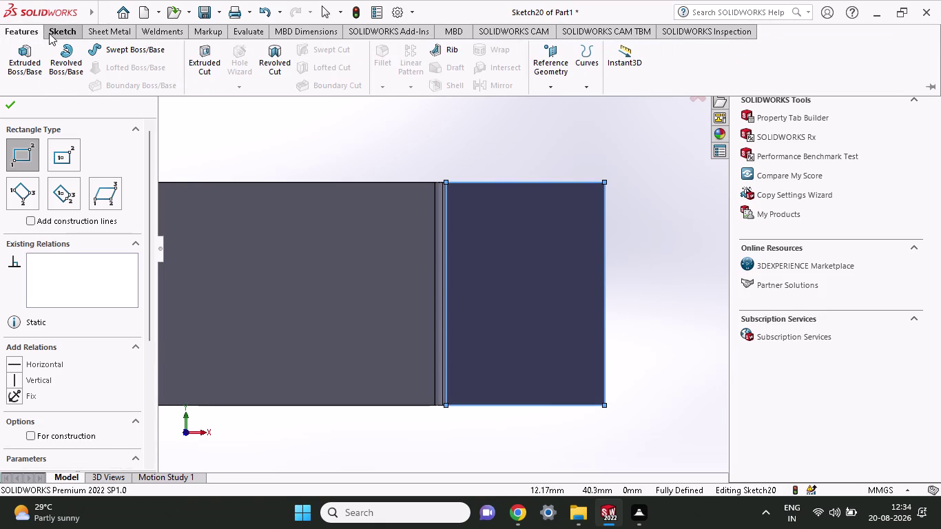
click(53, 33)
Round the rectangle's top-right and bottom-right corners with 9.33 mm sketch fillets.
click(151, 86)
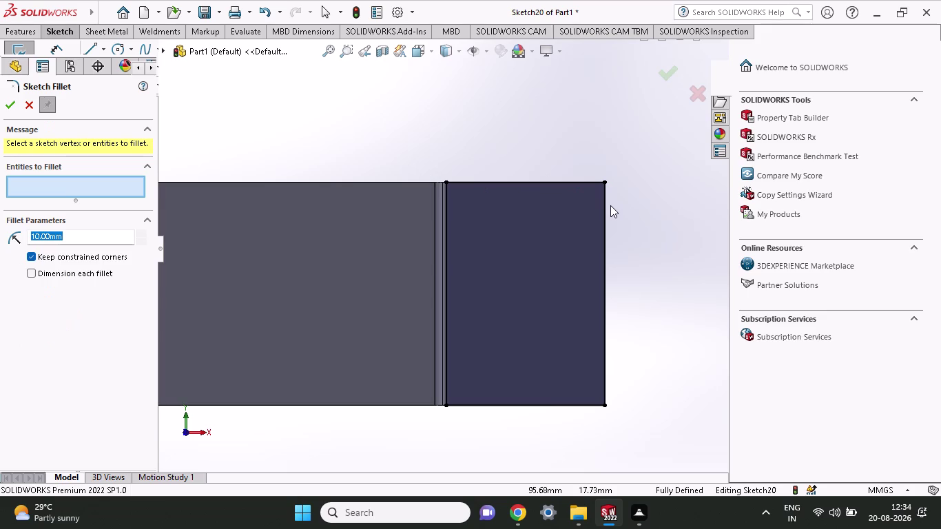
click(542, 179)
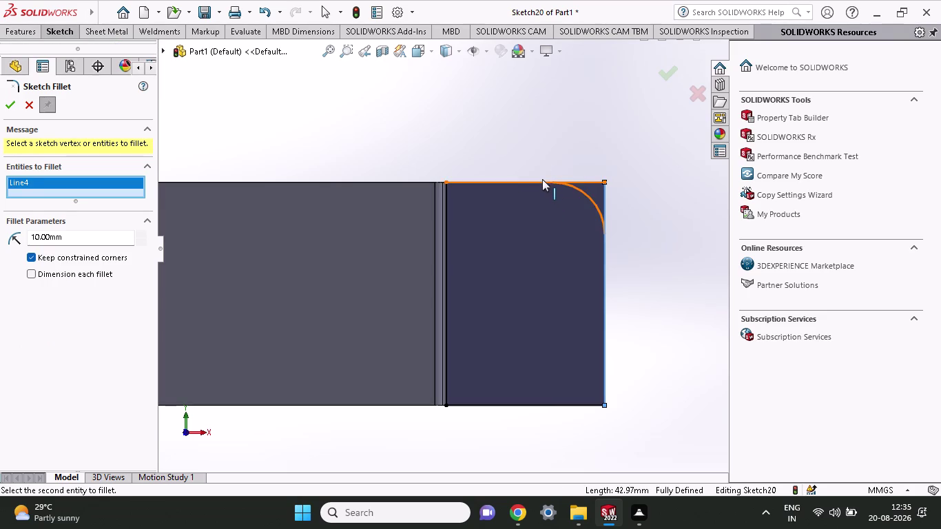
drag(74, 237, 0, 249)
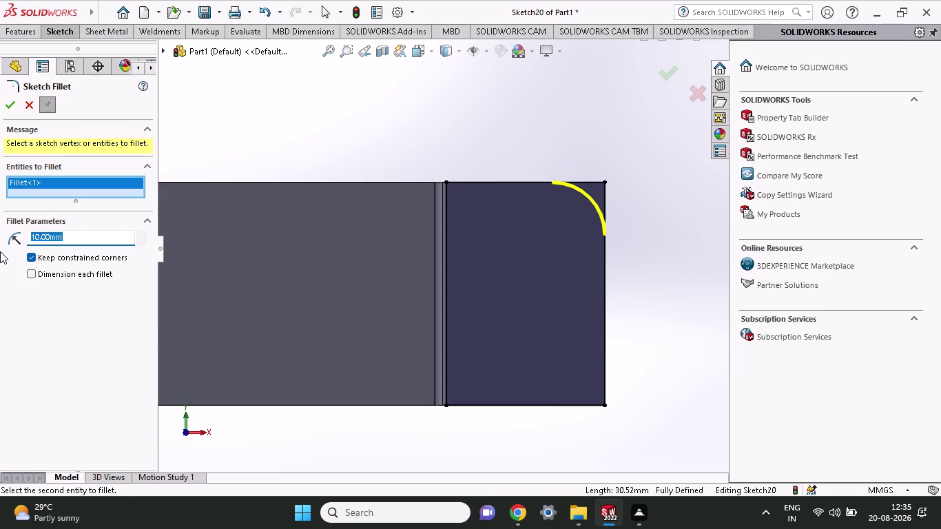
text(9.33)
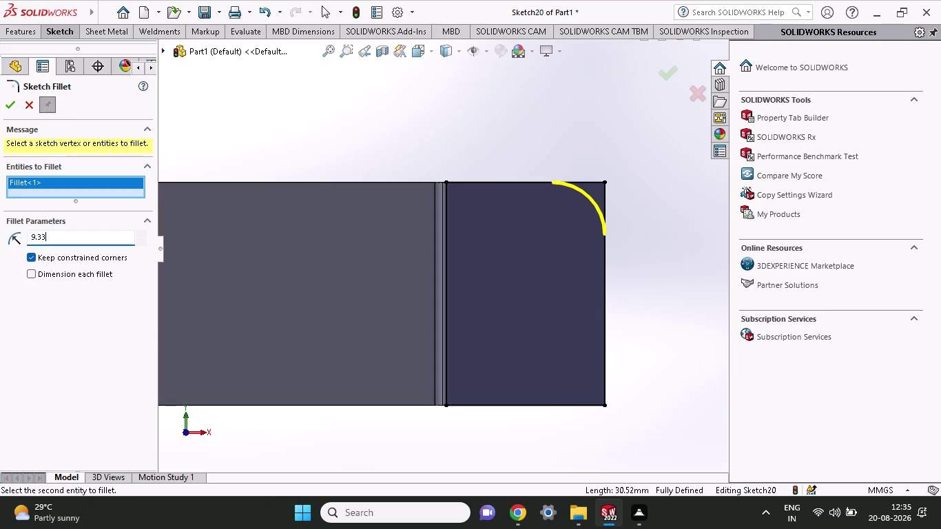
click(356, 108)
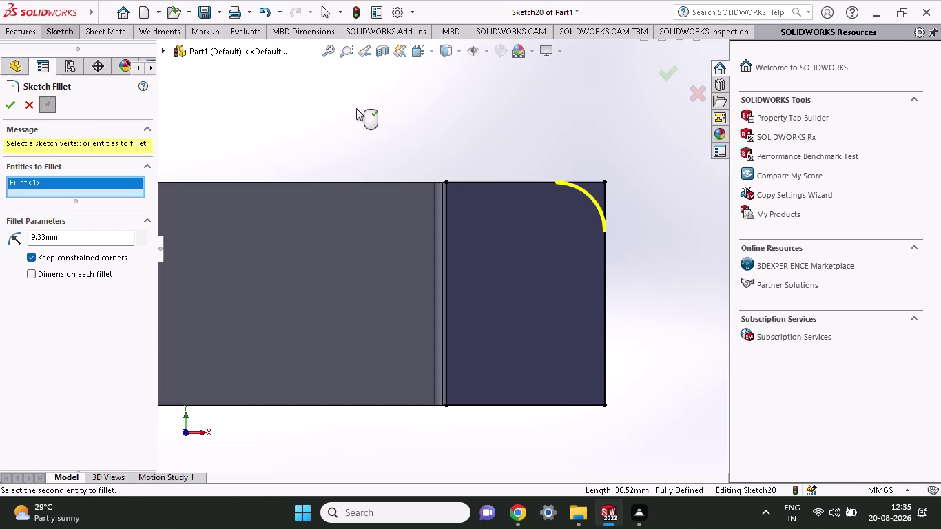
click(574, 406)
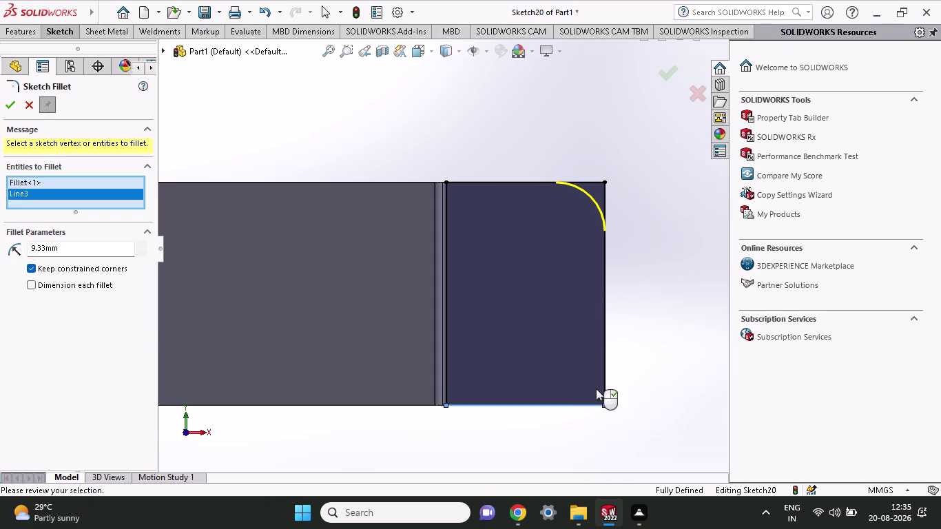
click(603, 373)
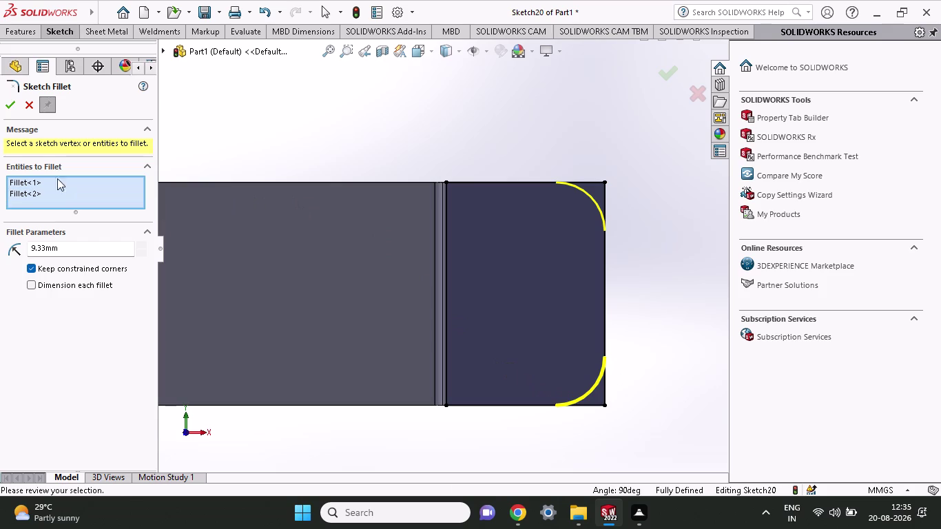
click(2, 103)
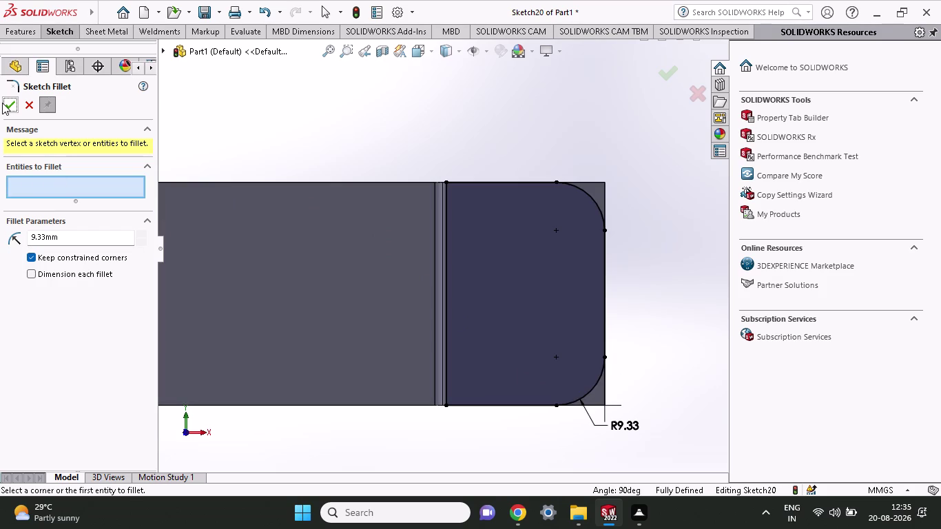
click(4, 105)
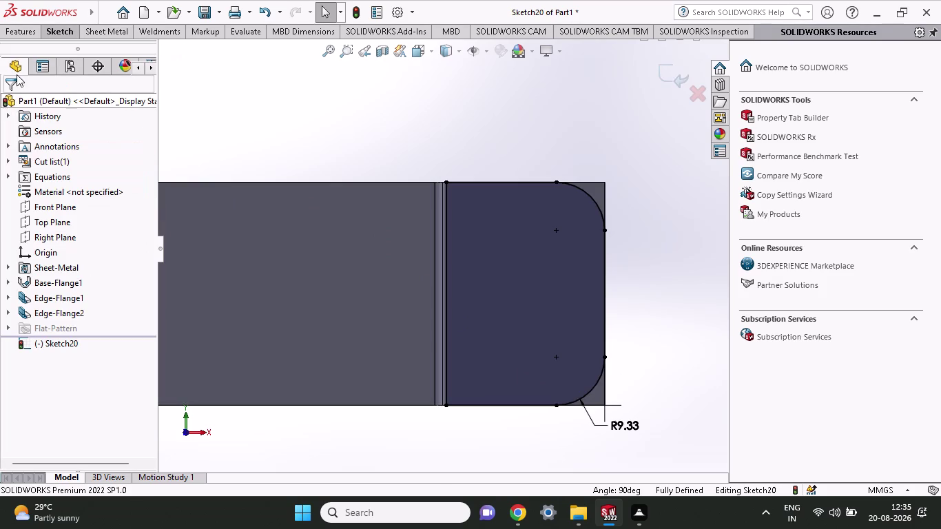
scroll(up, 3)
scroll(up, 3)
Draw a short vertical centerline from the bottom edge up to just below the origin.
scroll(down, 3)
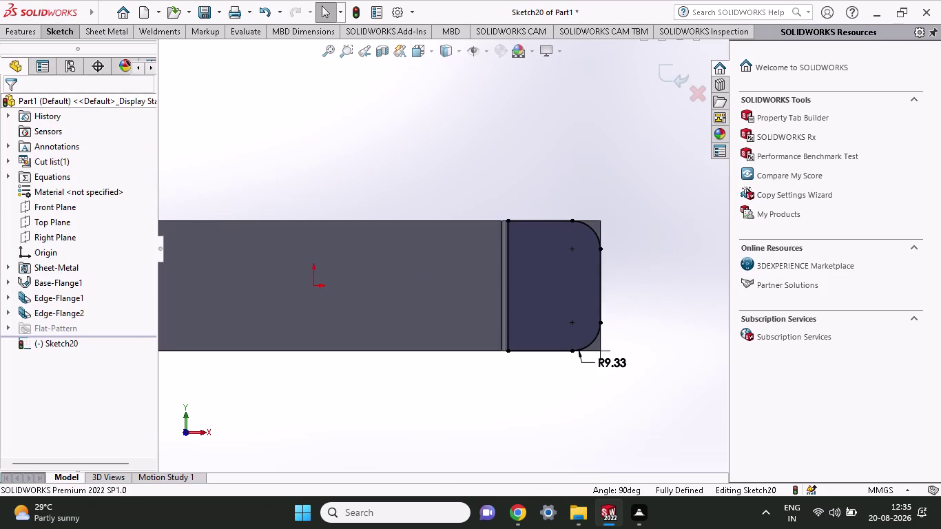
click(61, 28)
click(102, 51)
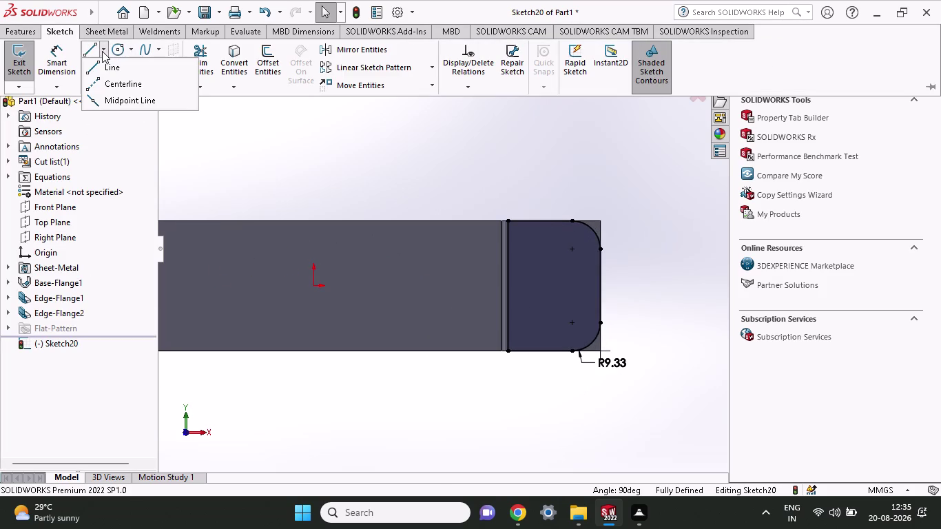
click(103, 79)
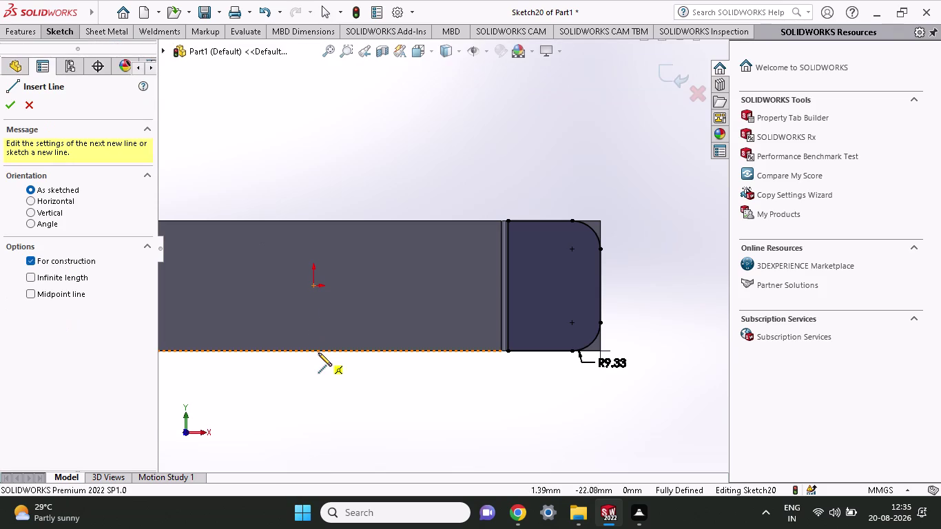
click(316, 353)
click(316, 312)
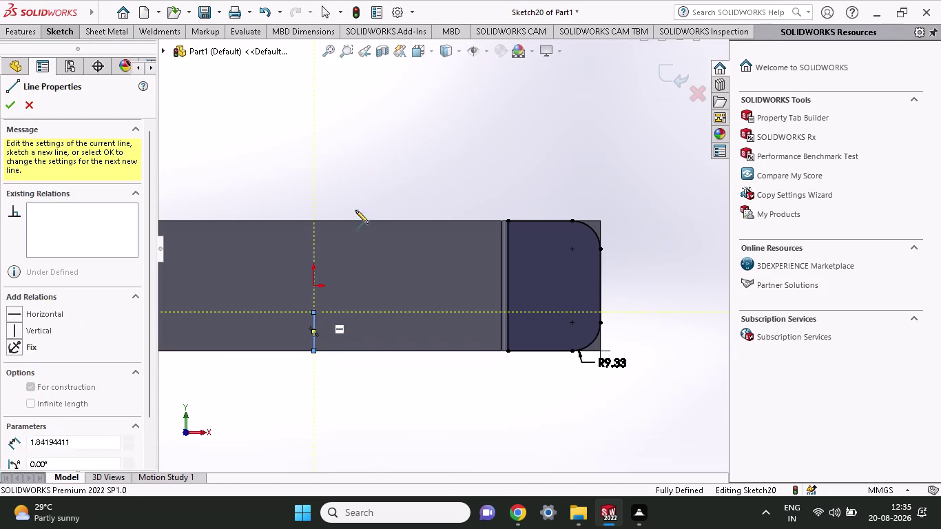
key(Escape)
Mirror the rounded right tab outline about the vertical centerline onto the left end.
scroll(up, 3)
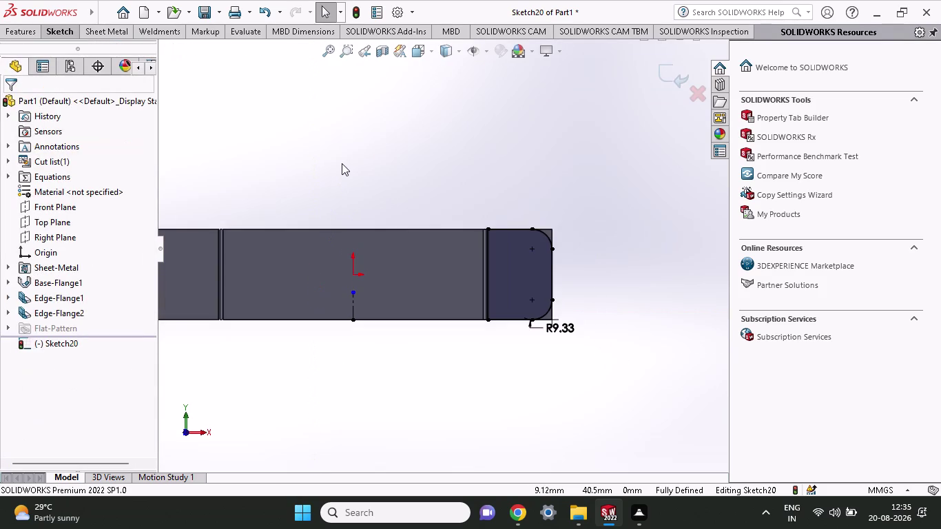
scroll(up, 3)
scroll(down, 3)
click(57, 30)
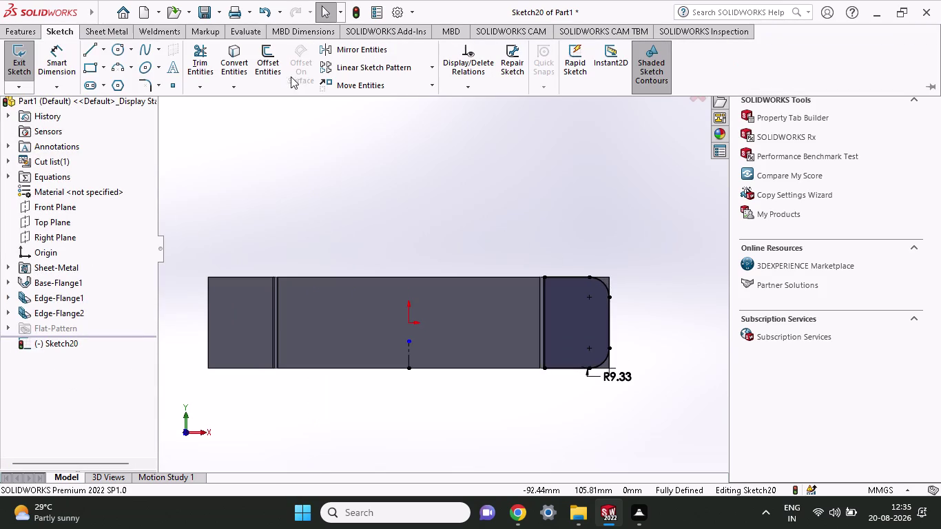
click(352, 47)
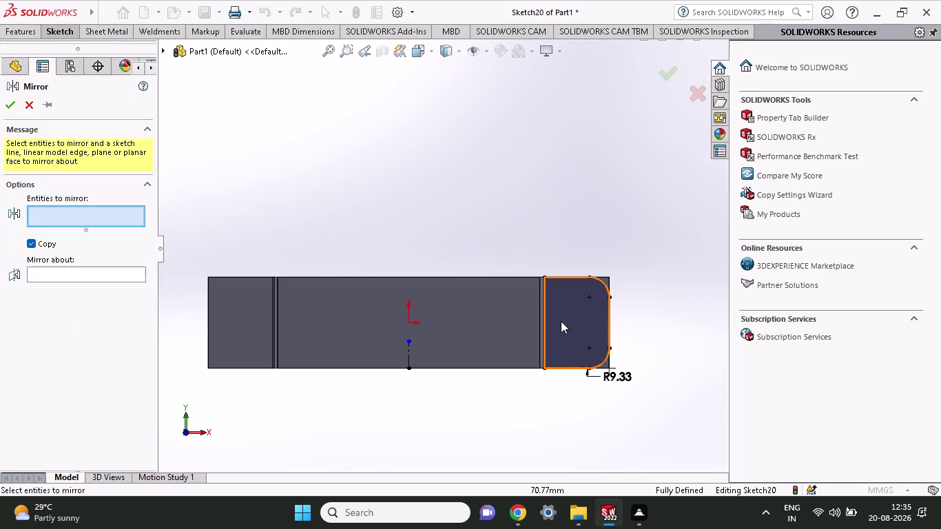
click(567, 324)
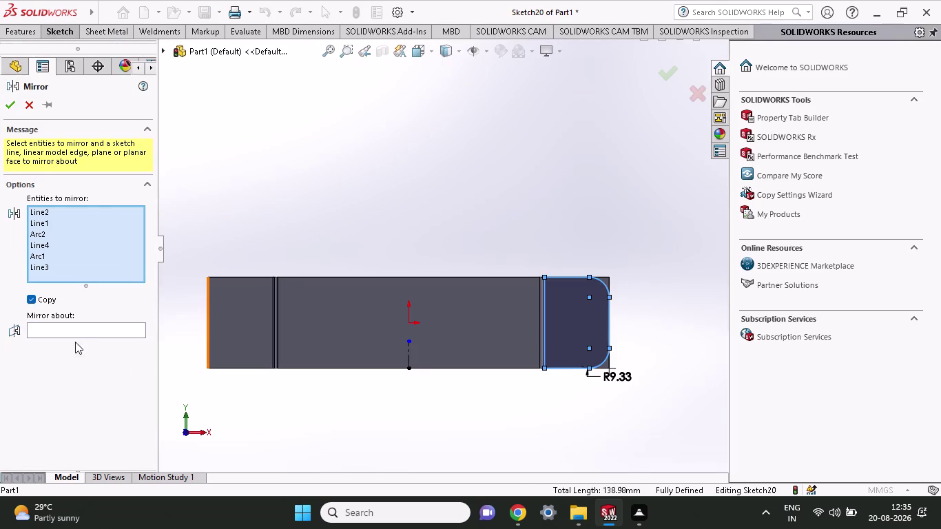
click(79, 330)
click(409, 353)
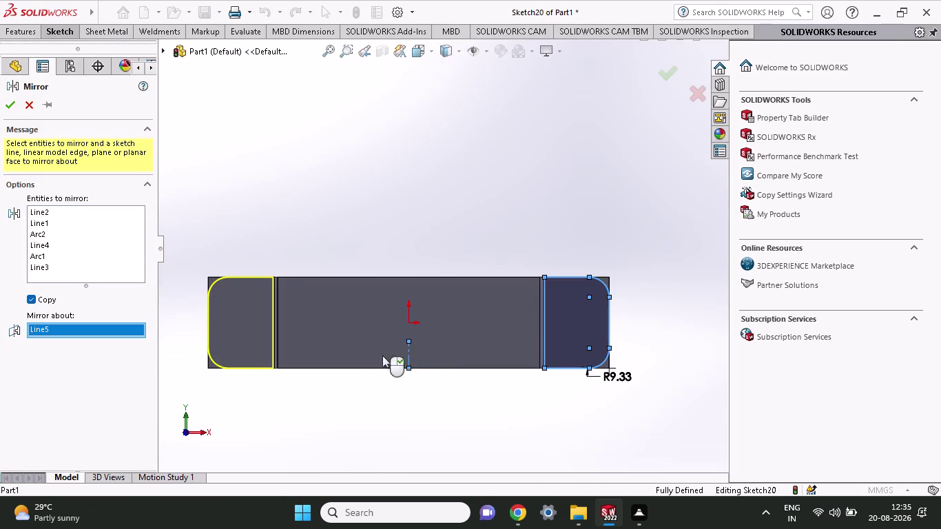
click(4, 107)
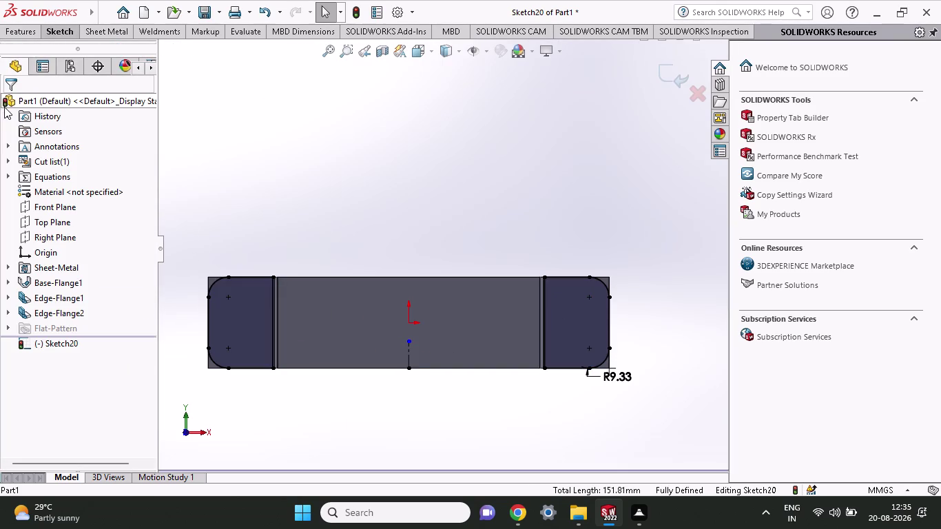
click(10, 26)
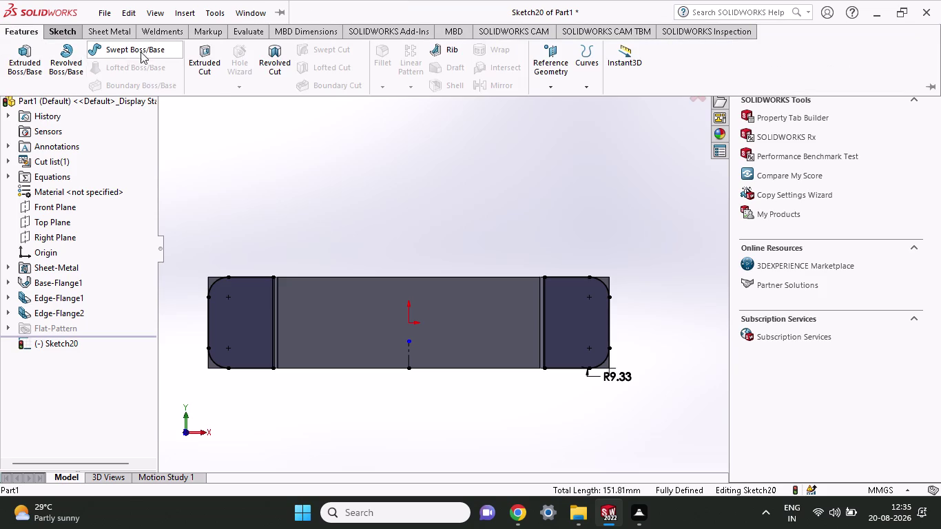
click(205, 62)
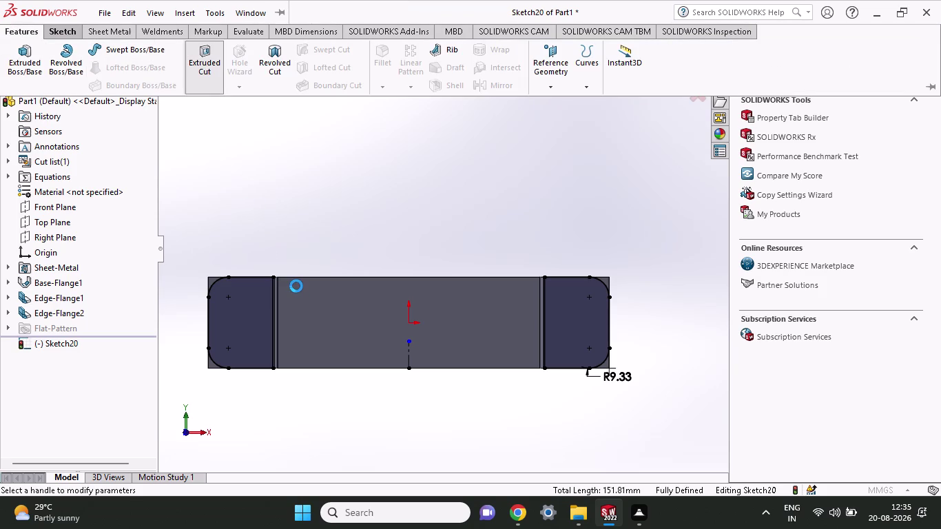
scroll(down, 3)
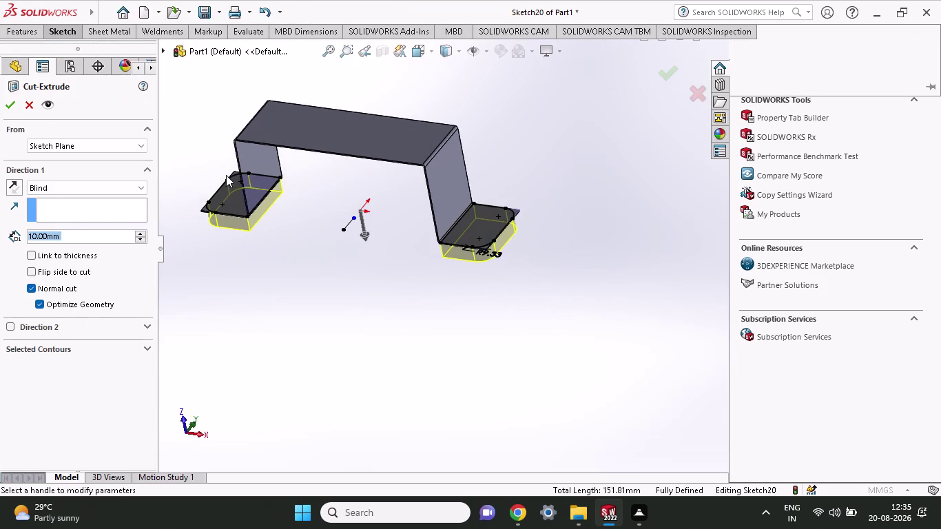
scroll(down, 3)
scroll(down, 3)
scroll(down, 3)
double_click(361, 181)
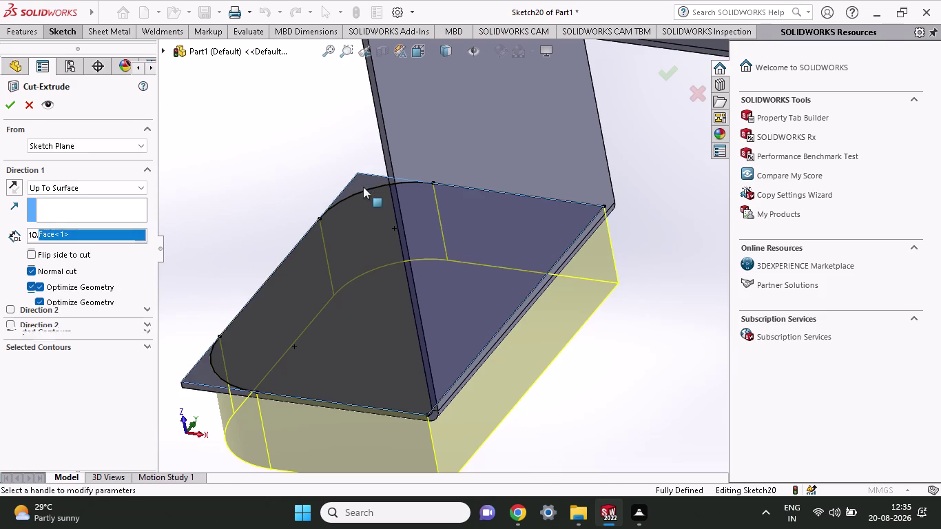
click(364, 187)
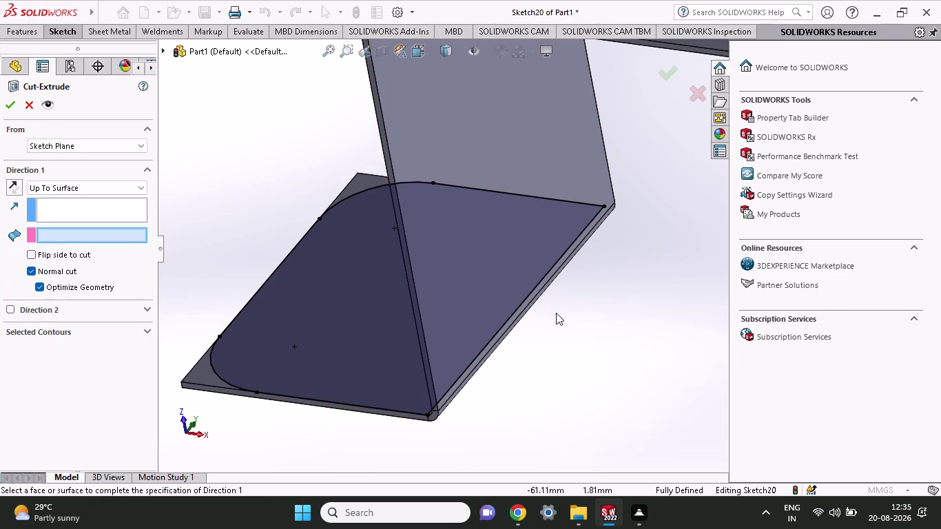
key(Escape)
middle_drag(597, 328, 589, 304)
middle_drag(588, 304, 555, 408)
scroll(up, 3)
scroll(up, 3)
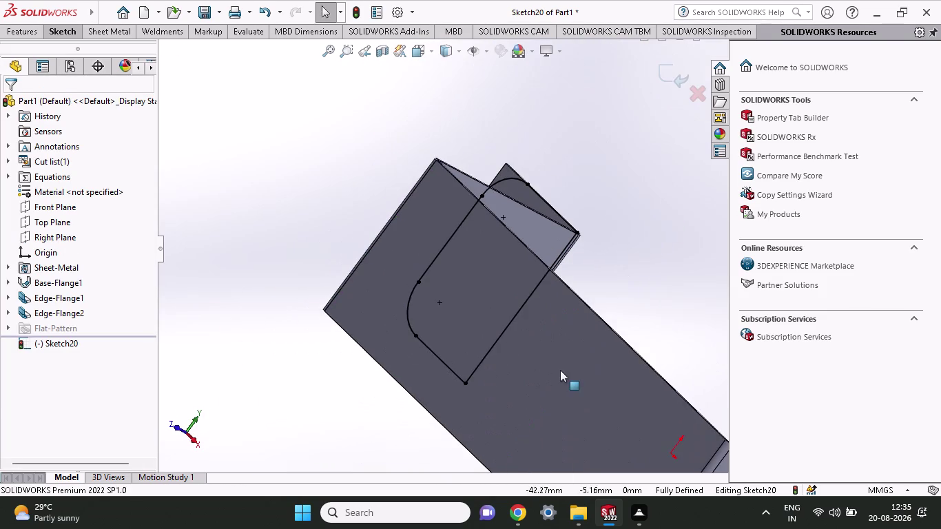
middle_drag(560, 370, 577, 339)
scroll(up, 3)
middle_drag(464, 385, 463, 410)
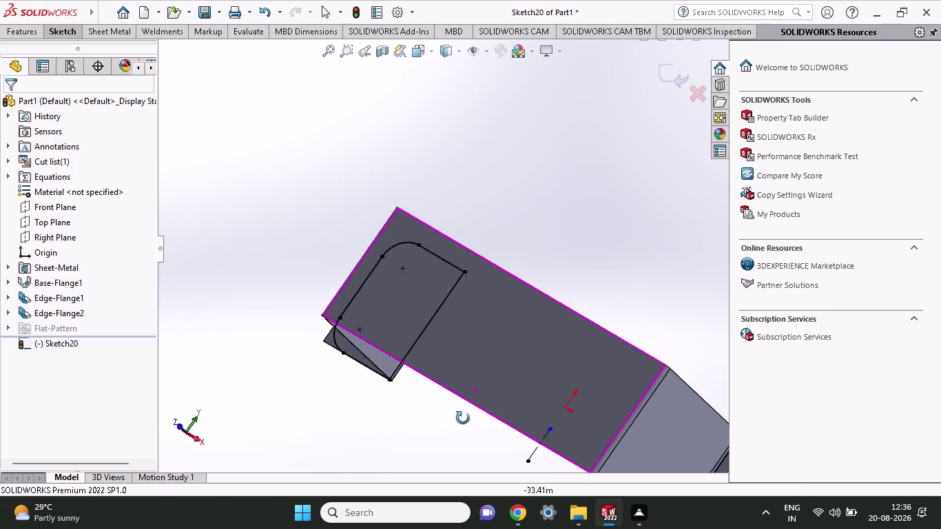
middle_drag(463, 410, 449, 494)
scroll(up, 3)
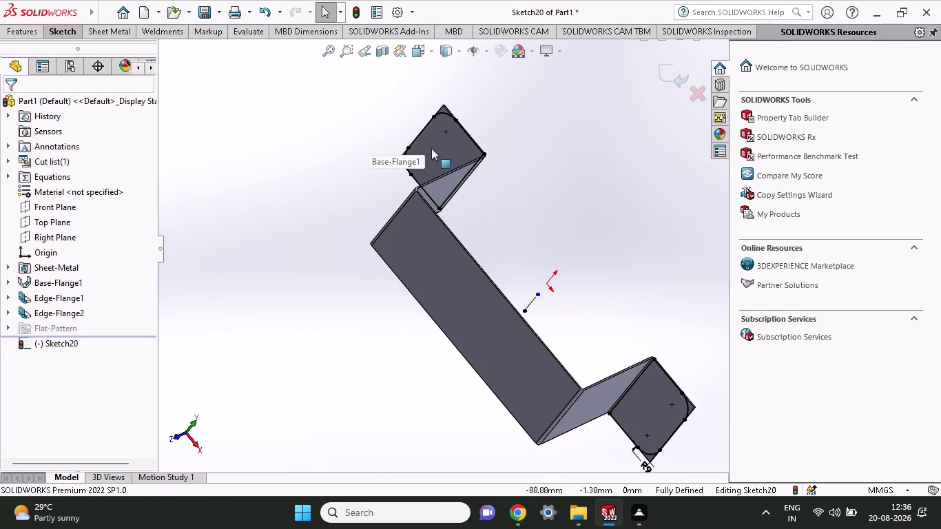
click(435, 149)
key(Escape)
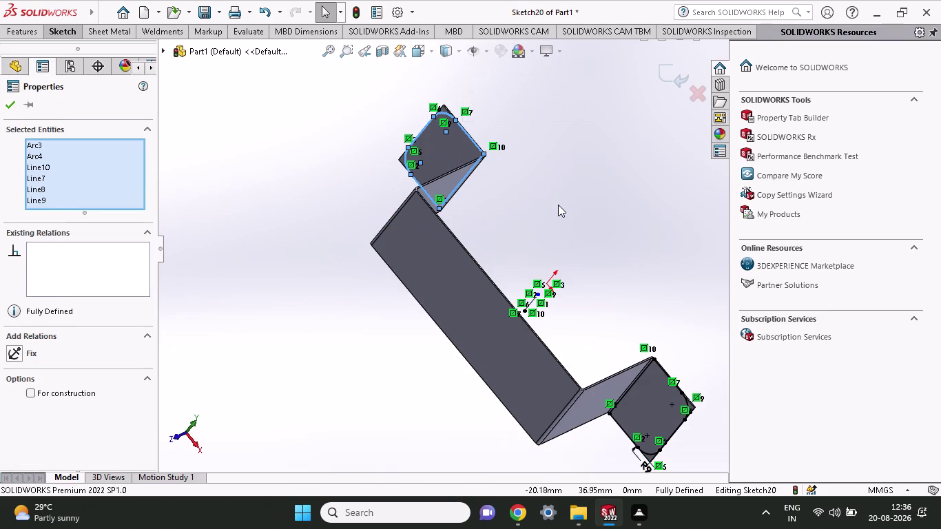
scroll(up, 3)
scroll(up, 3)
middle_drag(513, 213, 561, 184)
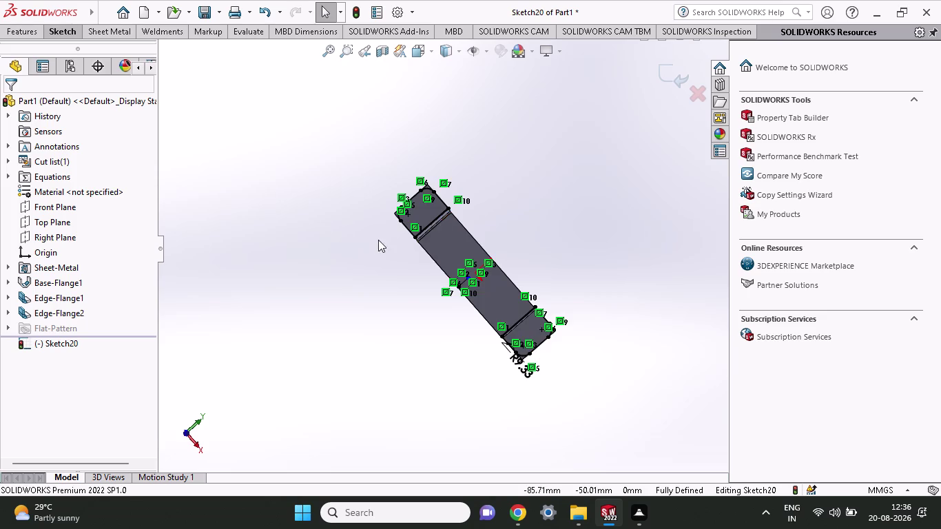
scroll(down, 3)
scroll(down, 3)
scroll(down, 3)
scroll(up, 3)
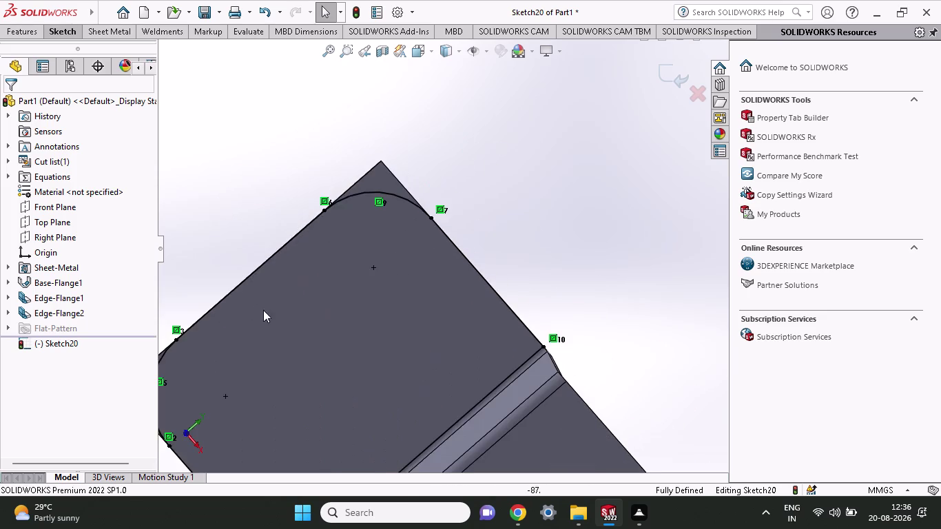
scroll(up, 3)
scroll(down, 3)
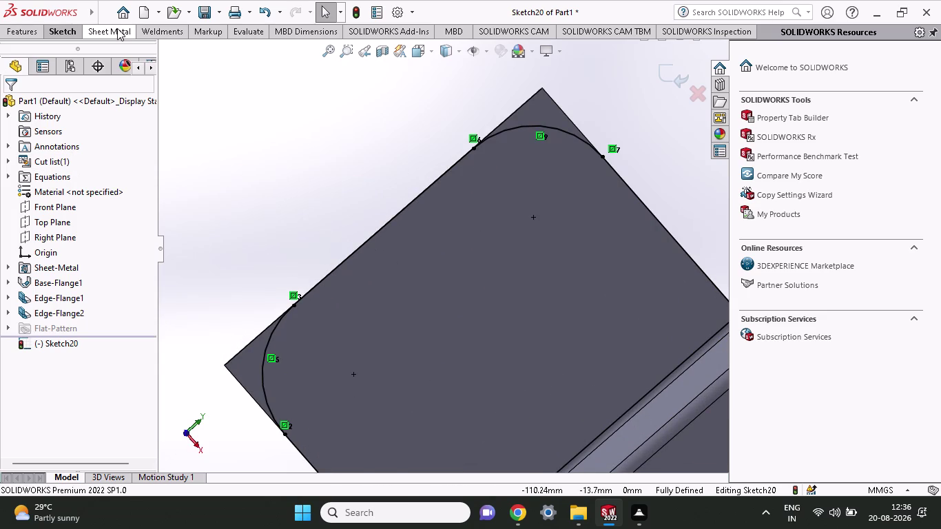
click(56, 32)
Draw straight lines along the tab's upper-left edge to its top corner and arc end.
click(95, 49)
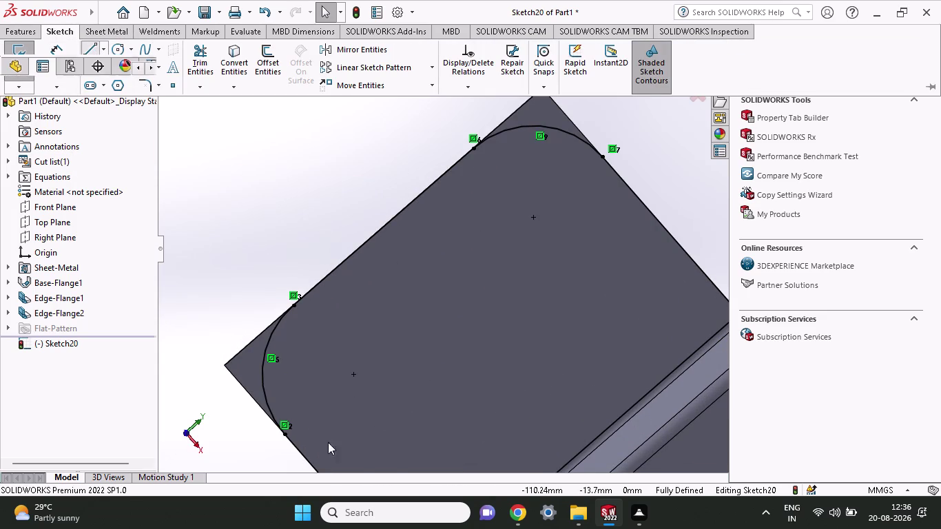
click(283, 435)
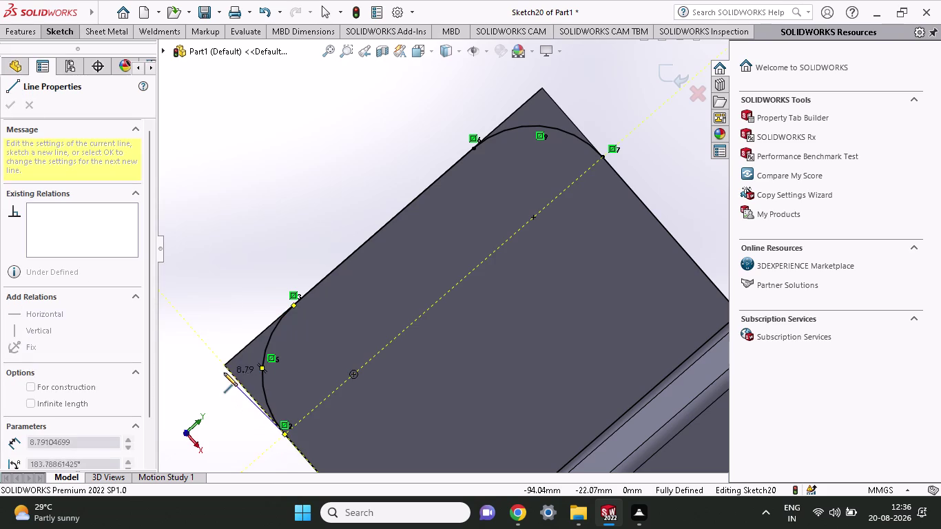
click(226, 364)
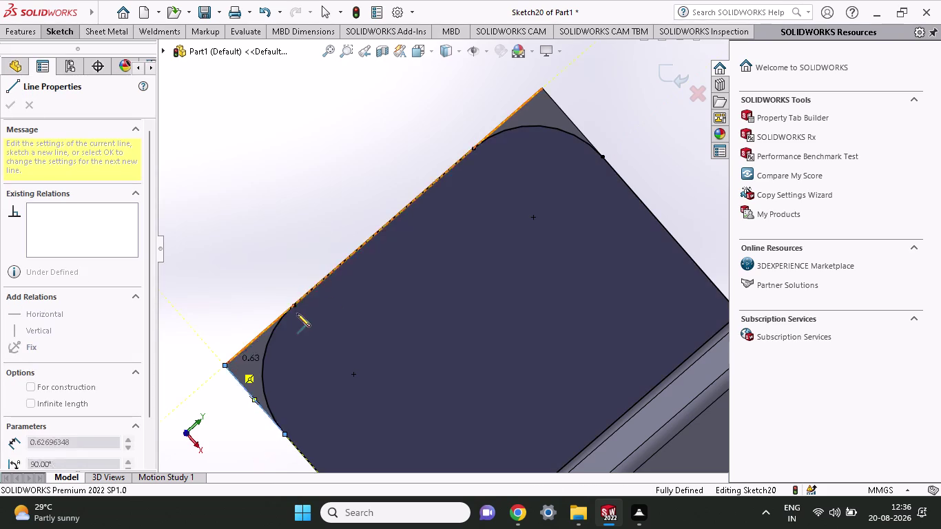
click(543, 88)
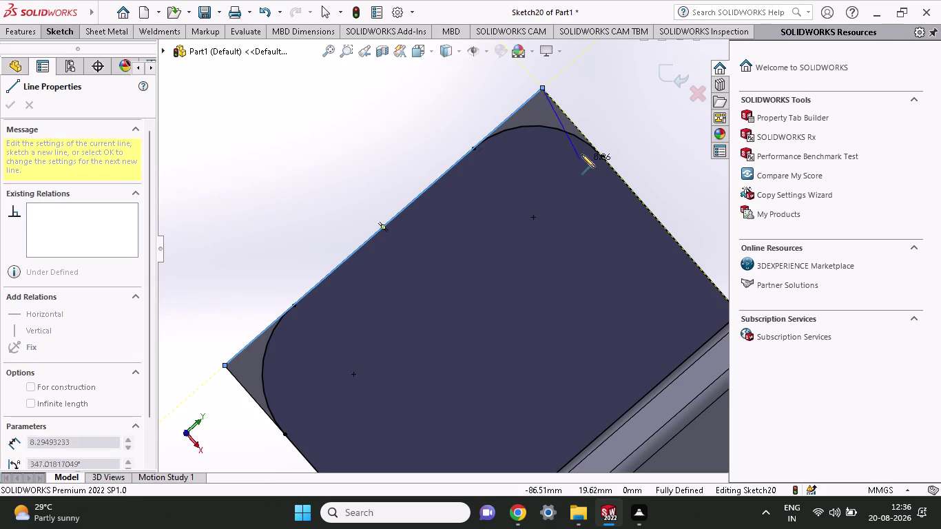
click(604, 158)
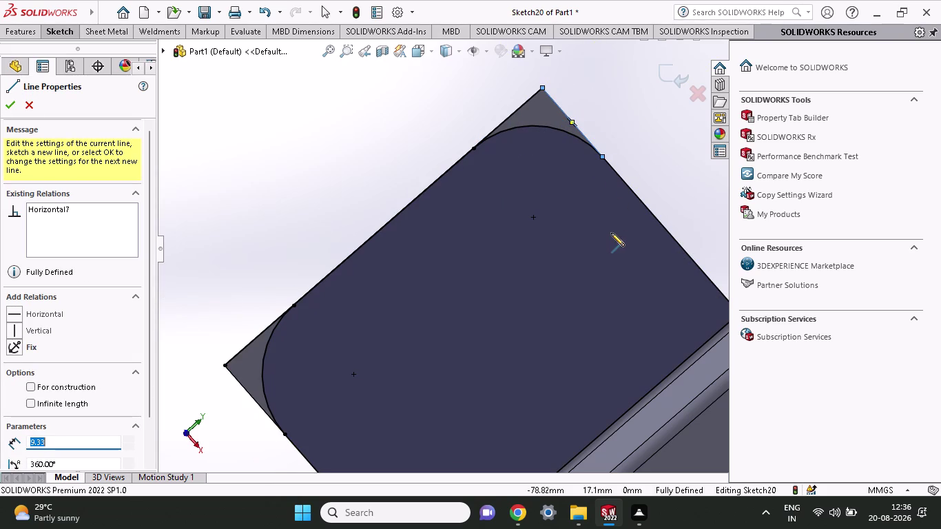
key(Escape)
scroll(up, 3)
scroll(up, 3)
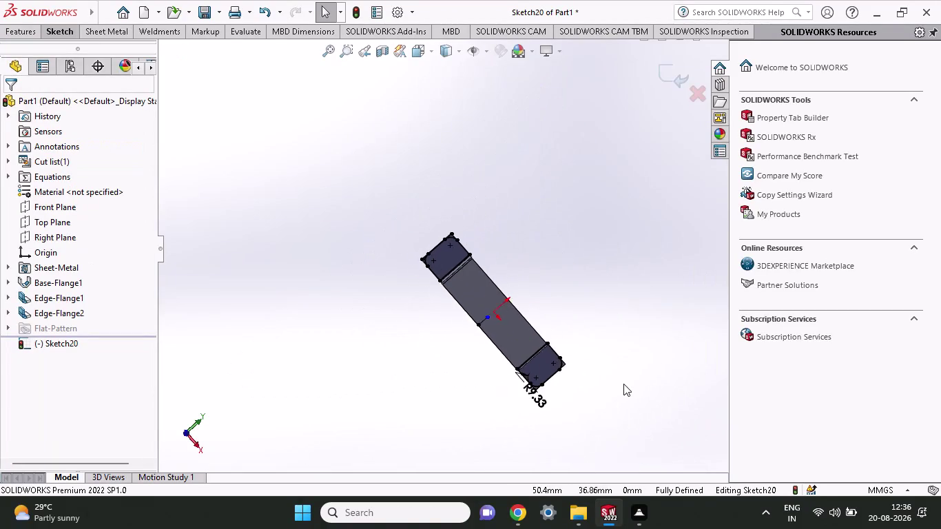
scroll(down, 3)
scroll(down, 3)
scroll(down, 3)
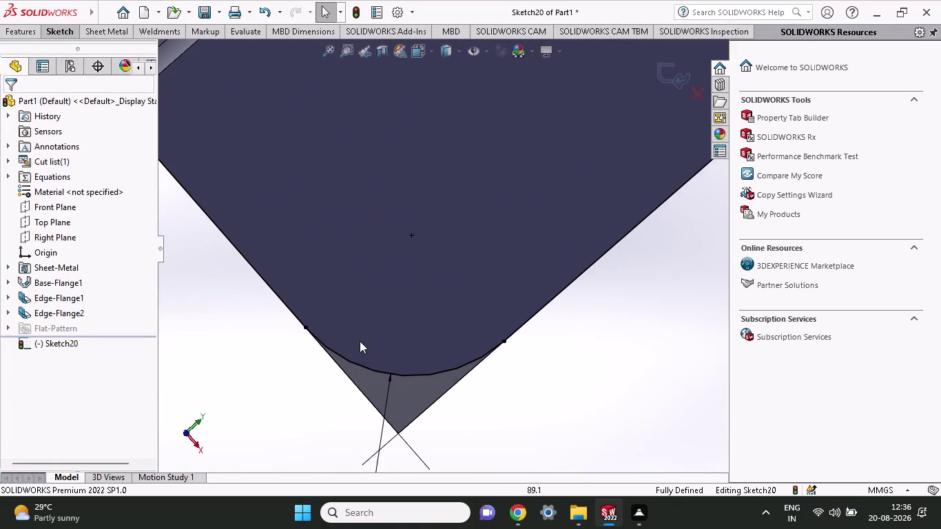
Draw more lines closing the pointed tab corners, including the horizontal 9.33 mm line, then end lines.
click(97, 29)
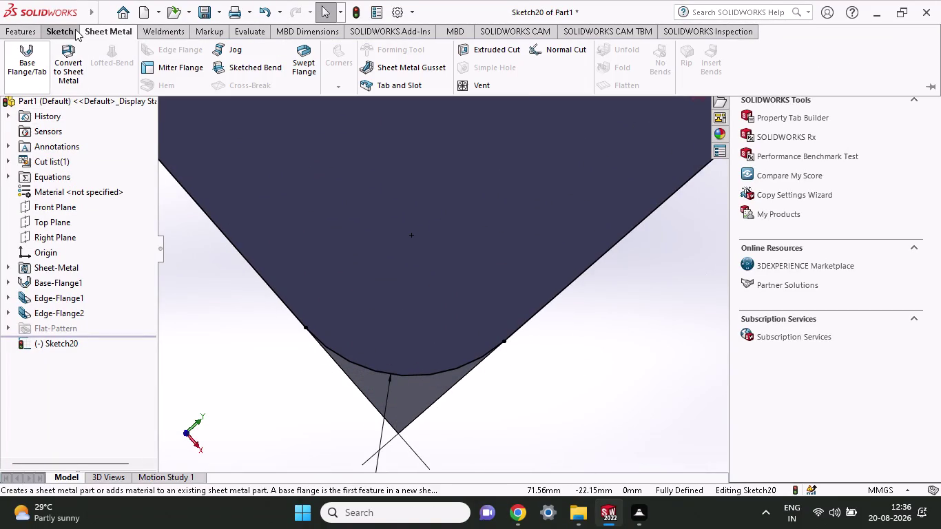
click(75, 29)
click(89, 45)
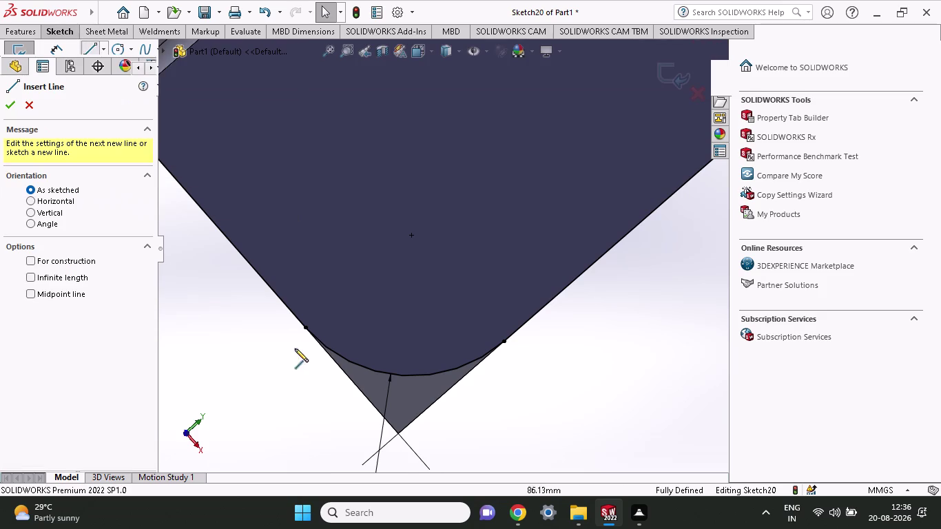
click(303, 326)
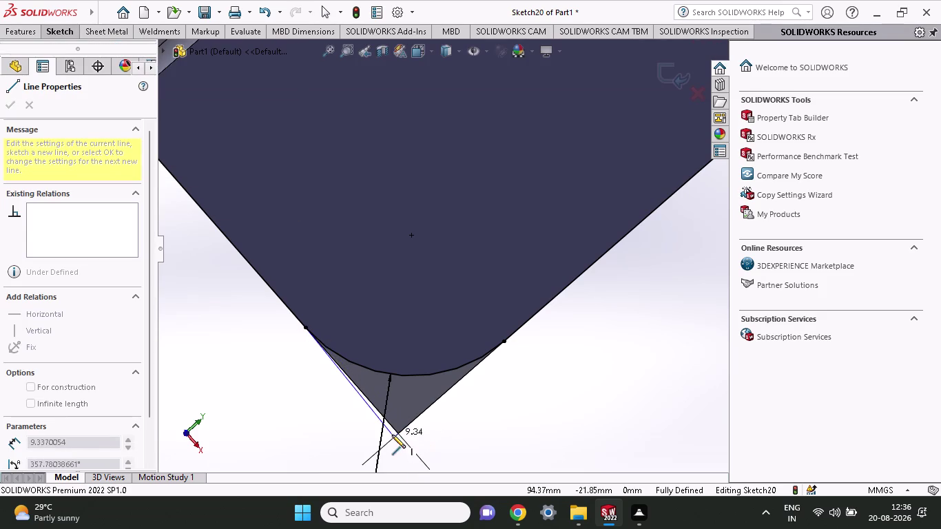
click(398, 431)
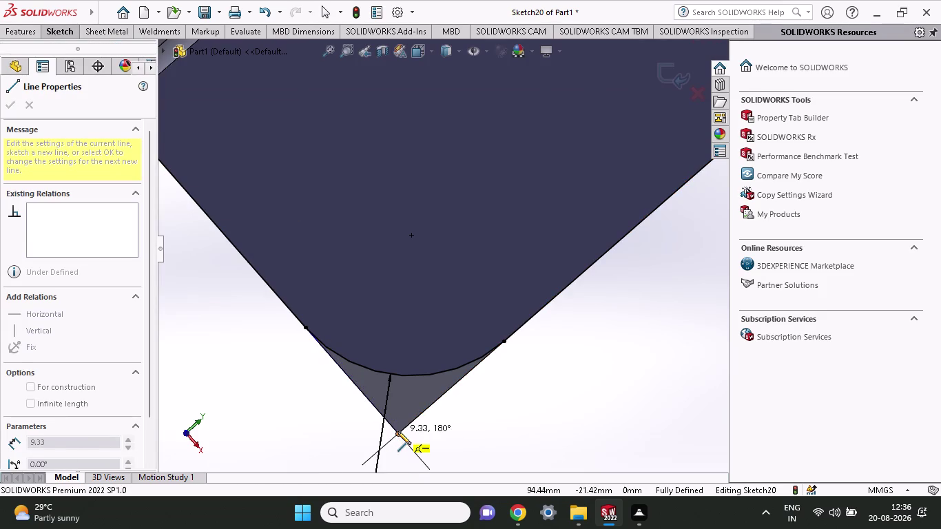
scroll(up, 3)
scroll(down, 3)
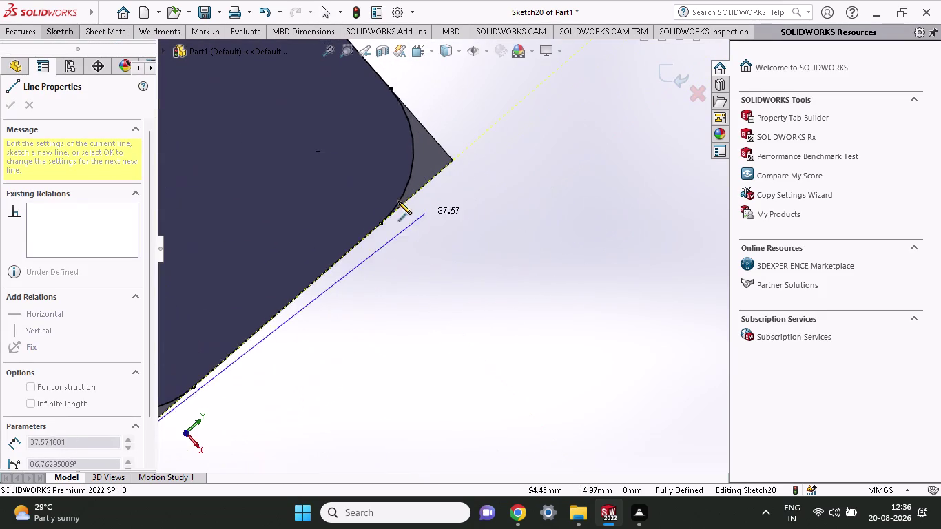
click(454, 158)
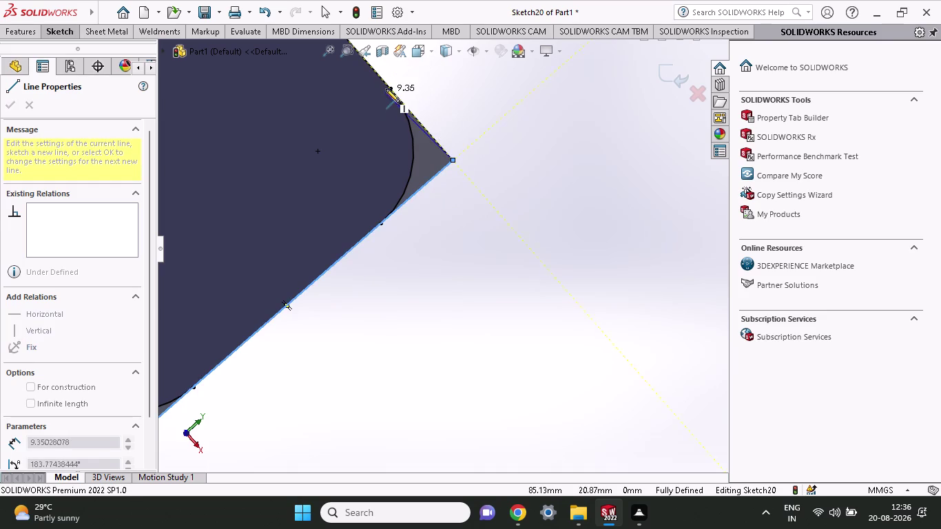
scroll(up, 3)
scroll(down, 3)
scroll(down, 3)
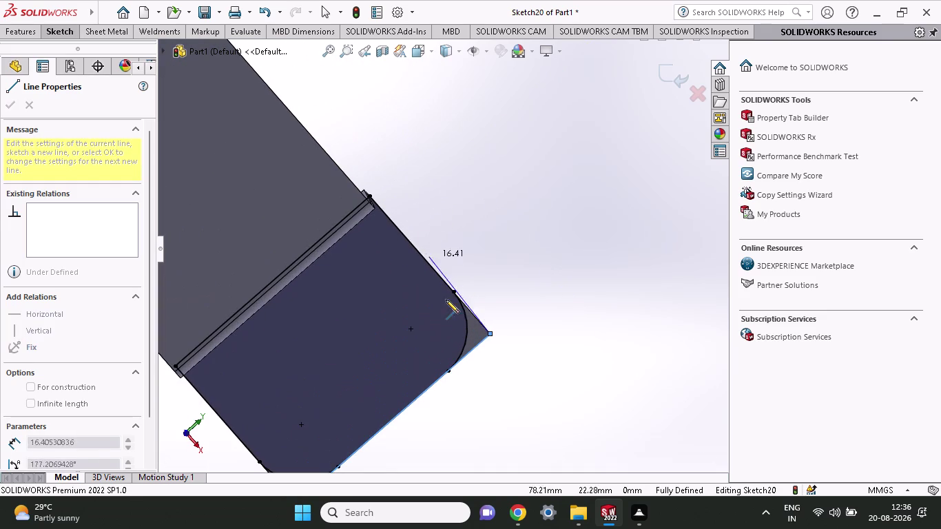
click(453, 293)
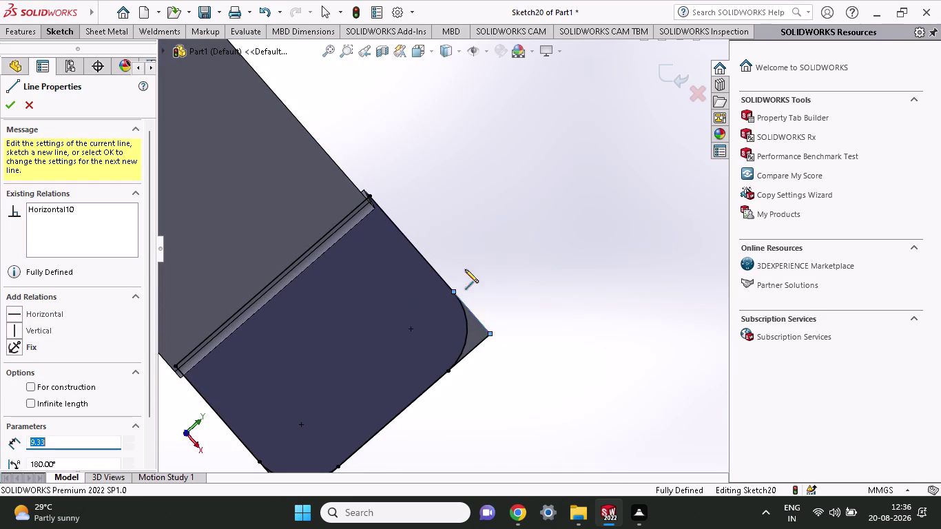
right_click(476, 250)
click(490, 255)
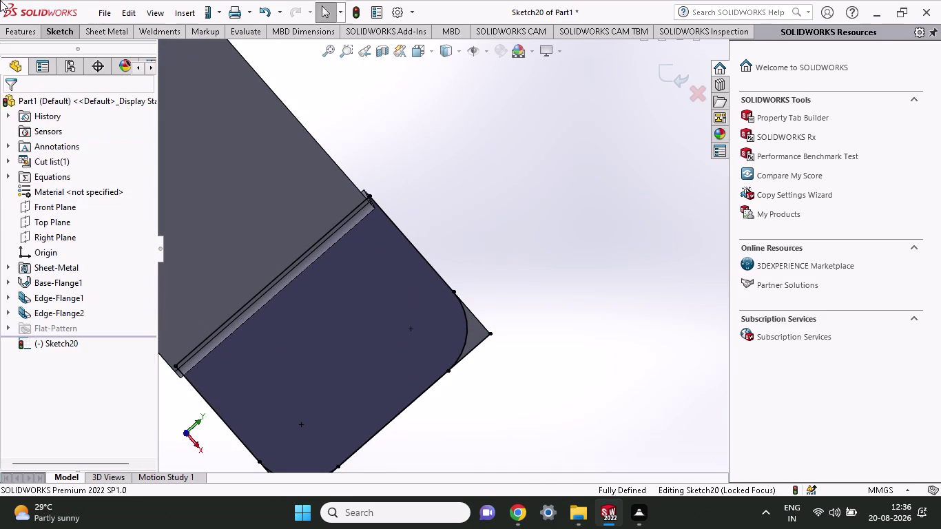
Start an extruded cut from Sketch20 using the pointed corner regions as contours.
click(11, 32)
click(202, 49)
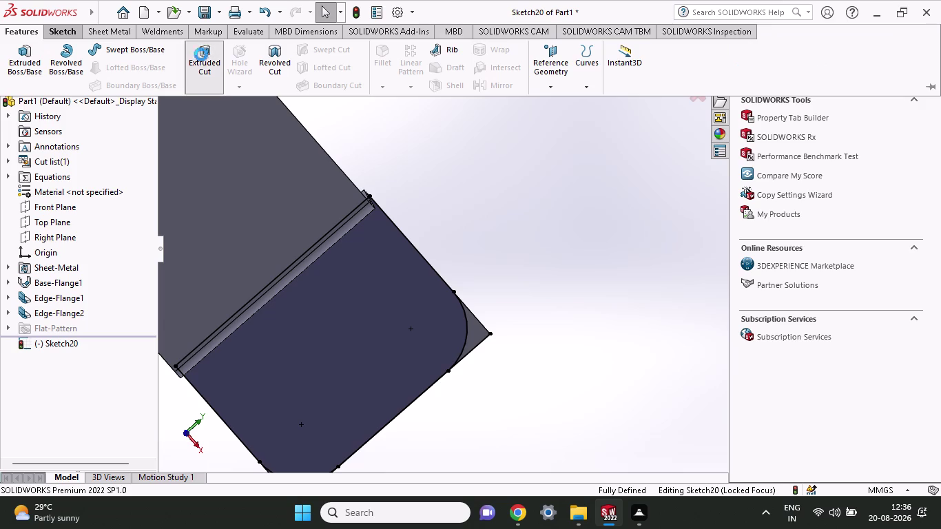
scroll(up, 3)
scroll(up, 3)
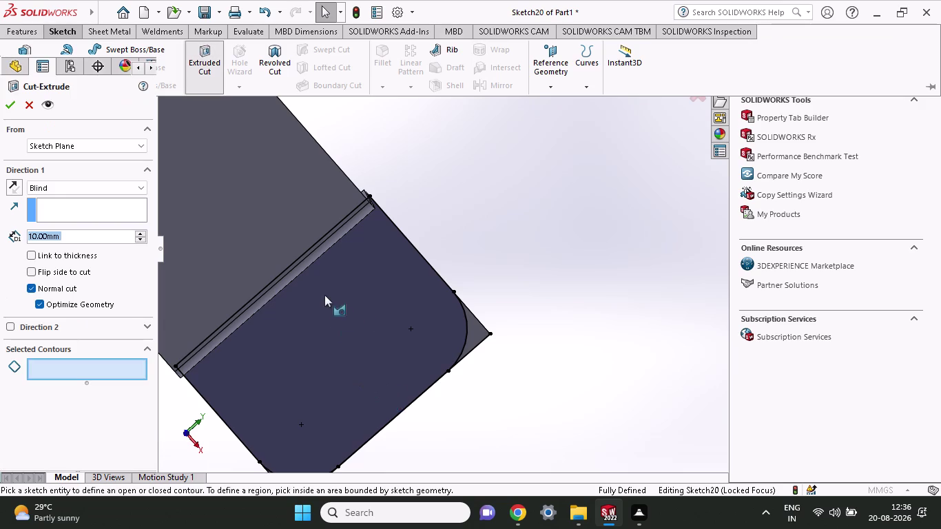
scroll(up, 3)
scroll(down, 3)
scroll(down, 3)
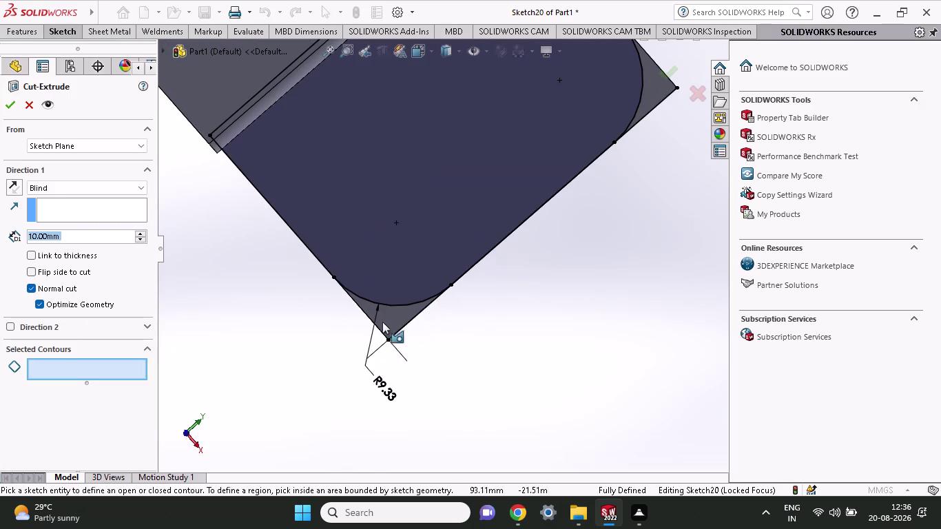
click(386, 311)
scroll(up, 3)
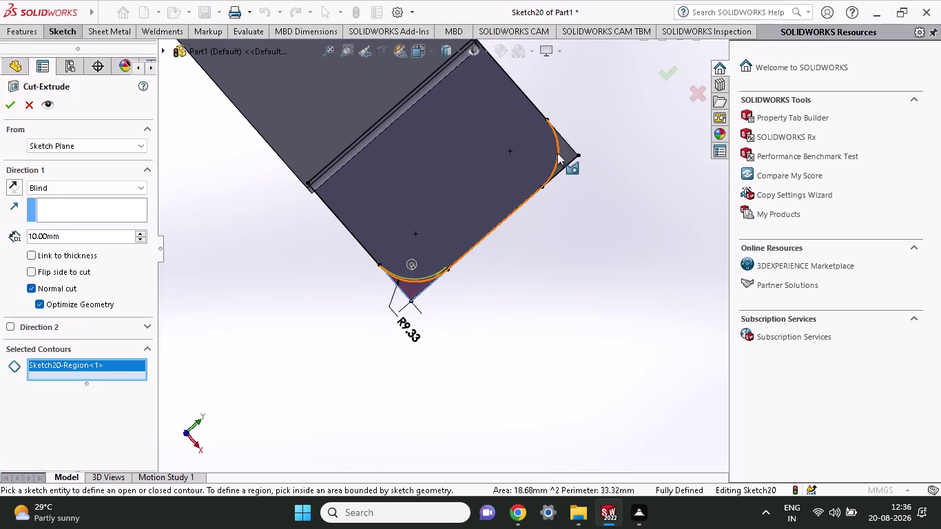
click(561, 154)
scroll(up, 3)
scroll(up, 3)
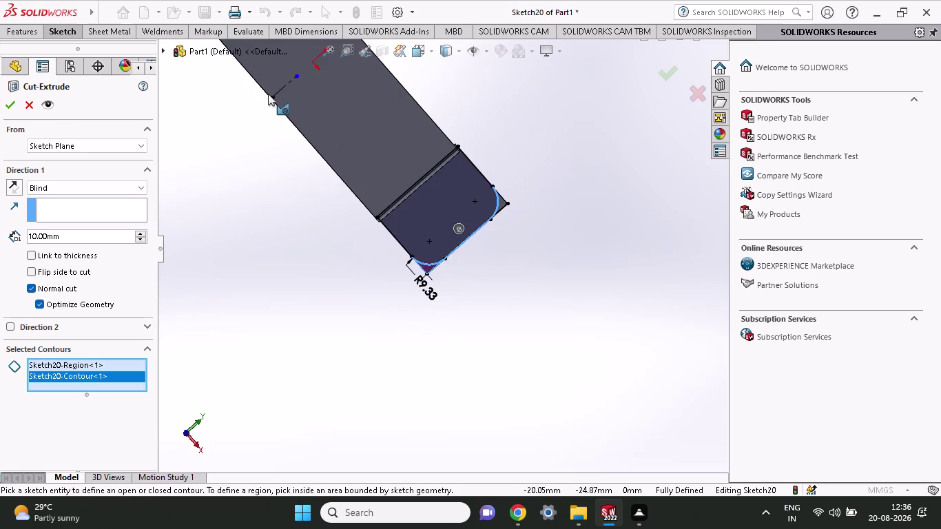
scroll(up, 3)
scroll(down, 3)
scroll(down, 3)
scroll(down, 3)
scroll(down, 3)
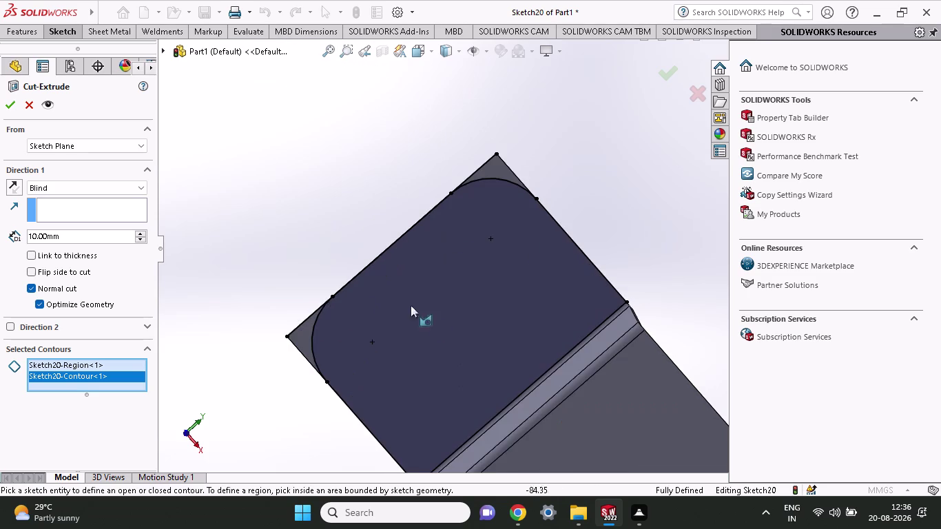
scroll(down, 3)
click(313, 325)
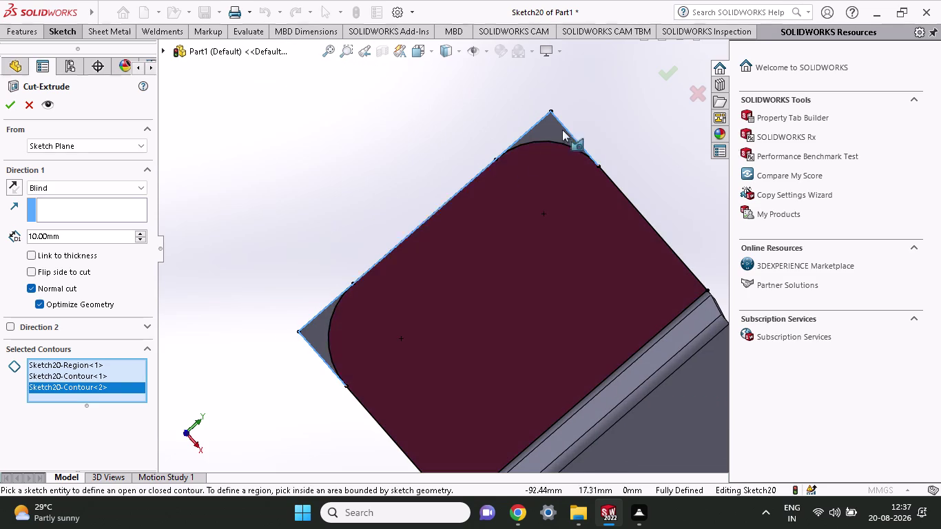
click(562, 129)
scroll(down, 3)
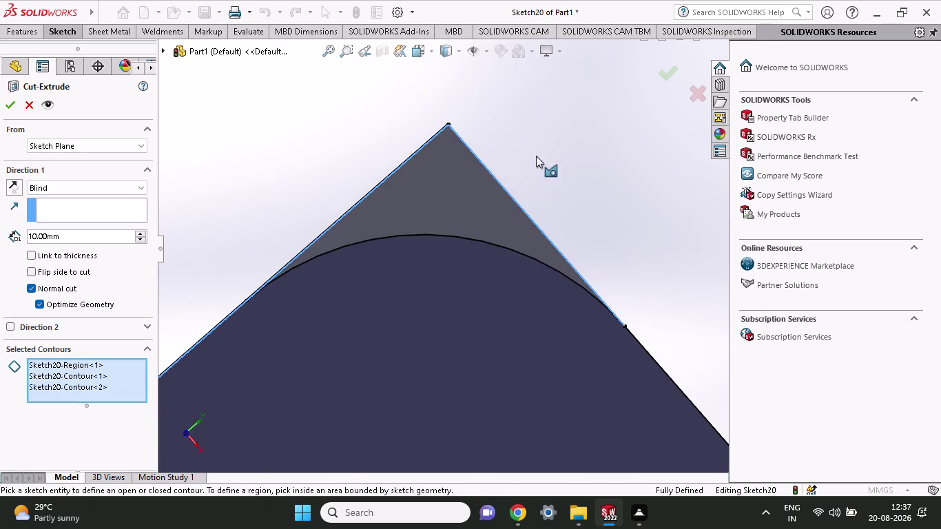
click(468, 198)
scroll(up, 3)
scroll(up, 3)
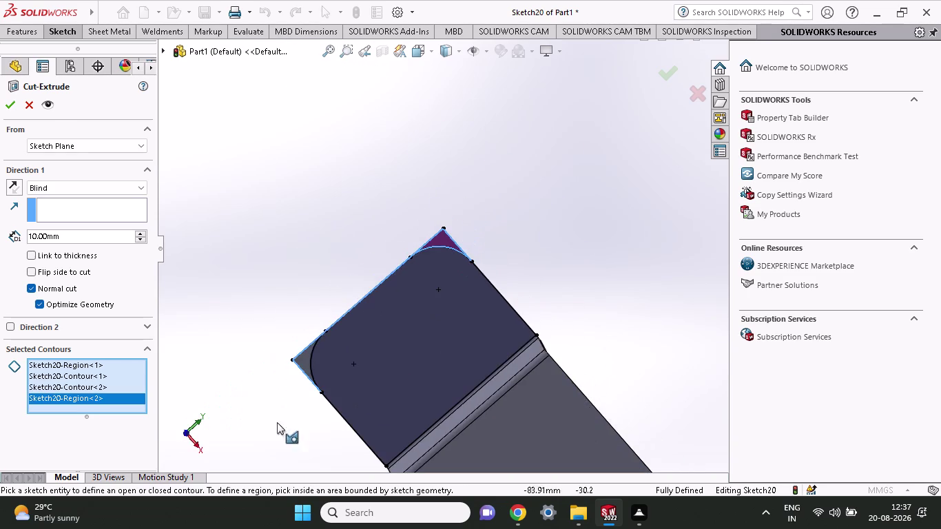
scroll(down, 3)
click(410, 196)
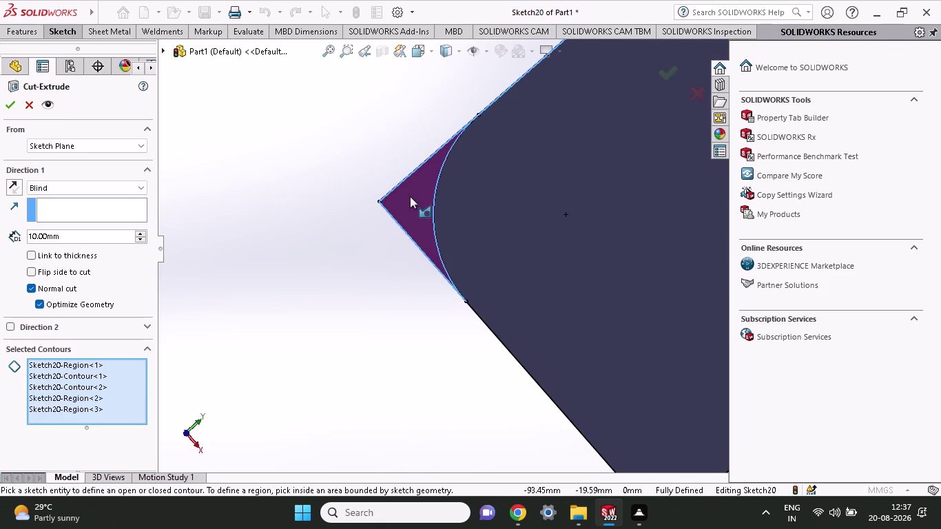
click(12, 108)
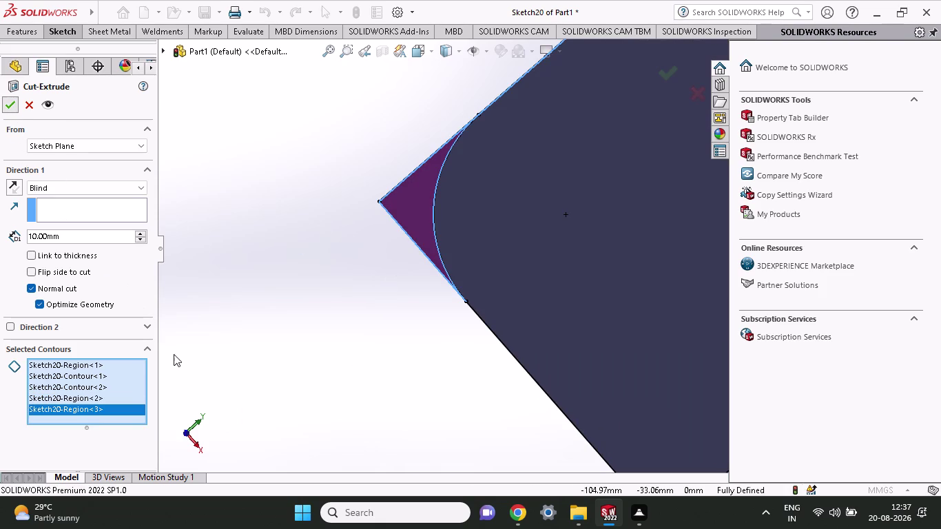
Set the cut's Direction 1 end condition to Through All.
scroll(up, 3)
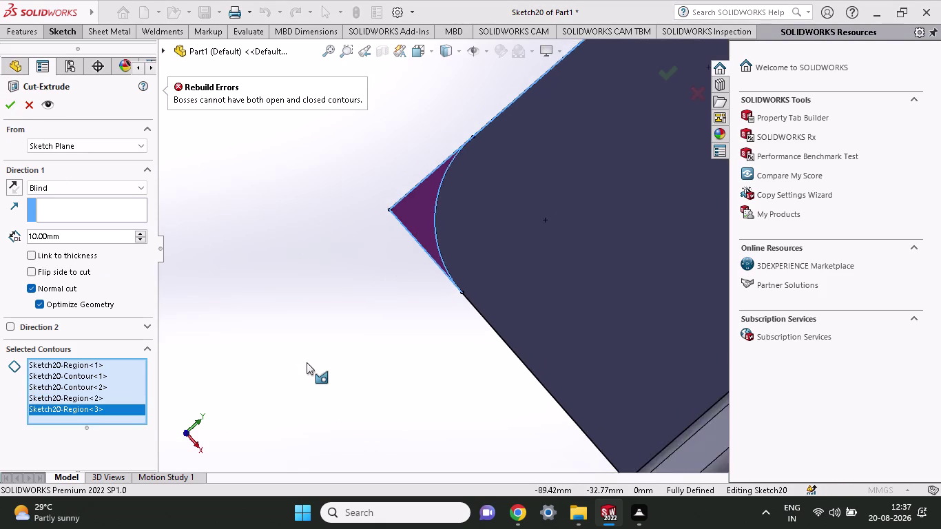
scroll(up, 3)
scroll(up, 3)
scroll(up, 3)
middle_drag(398, 346, 330, 395)
scroll(up, 3)
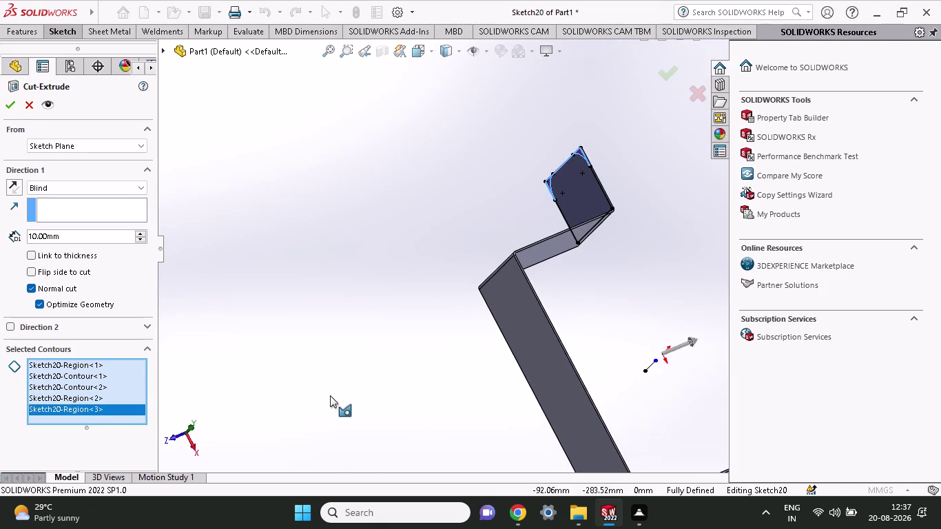
scroll(up, 3)
middle_drag(546, 296, 521, 347)
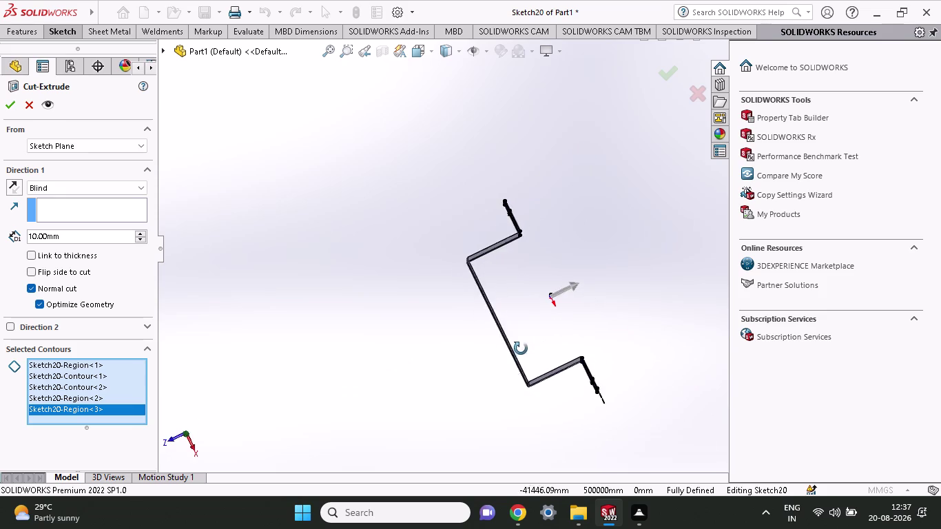
middle_drag(521, 347, 559, 304)
scroll(up, 3)
middle_drag(564, 299, 586, 286)
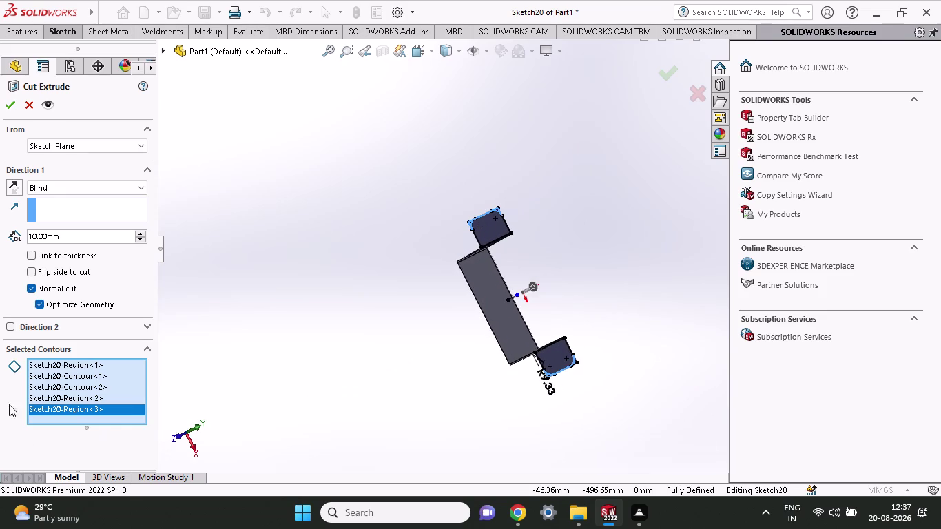
click(36, 190)
click(44, 210)
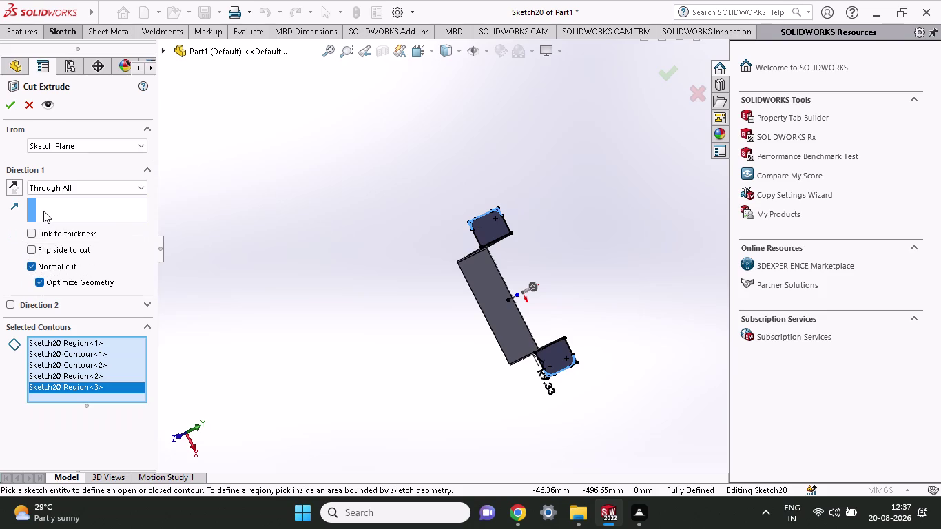
Give the cut a 253 mm blind second direction and inspect the rounded tab corner.
drag(540, 285, 600, 267)
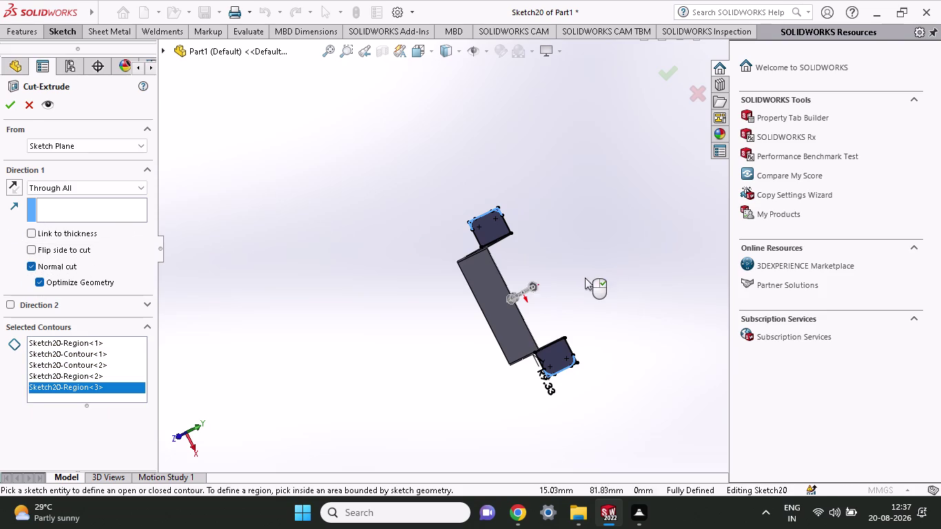
drag(527, 282, 609, 245)
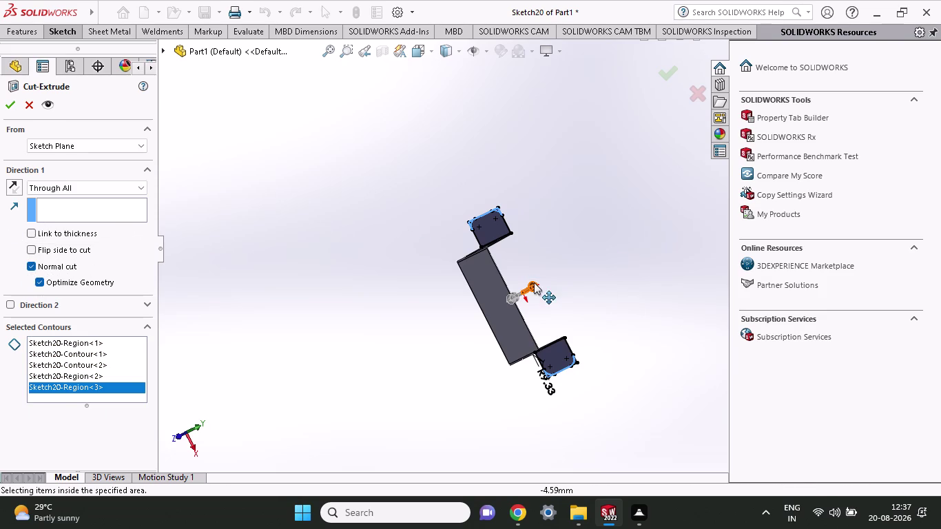
drag(534, 282, 598, 257)
drag(510, 295, 414, 359)
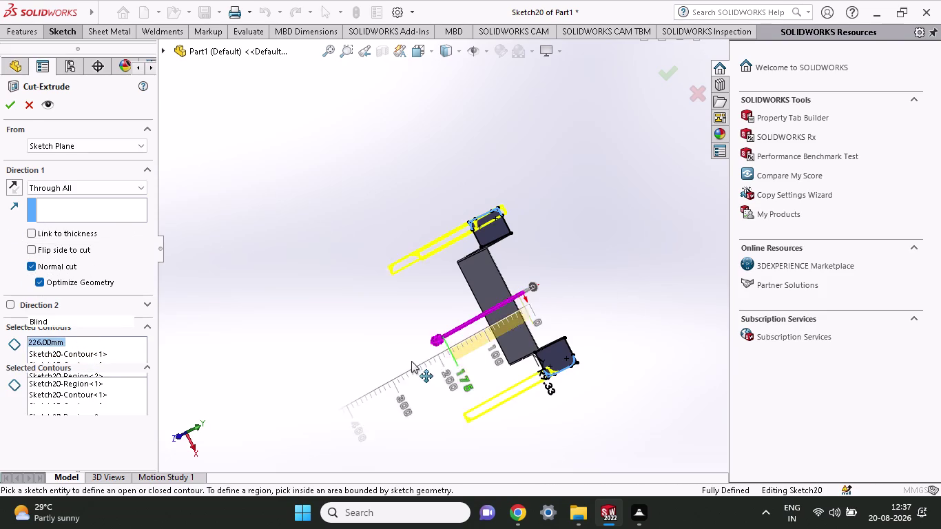
drag(414, 359, 409, 361)
middle_drag(556, 286, 443, 374)
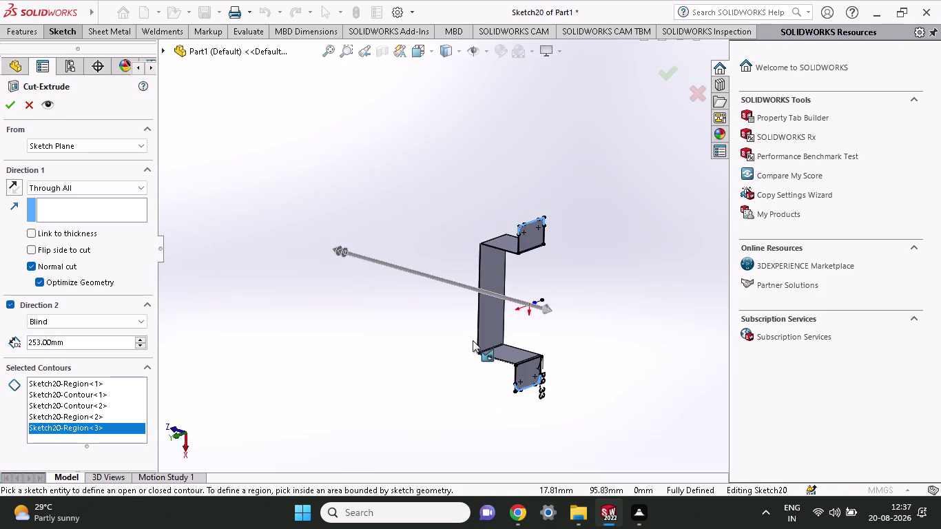
middle_drag(473, 340, 416, 370)
scroll(down, 3)
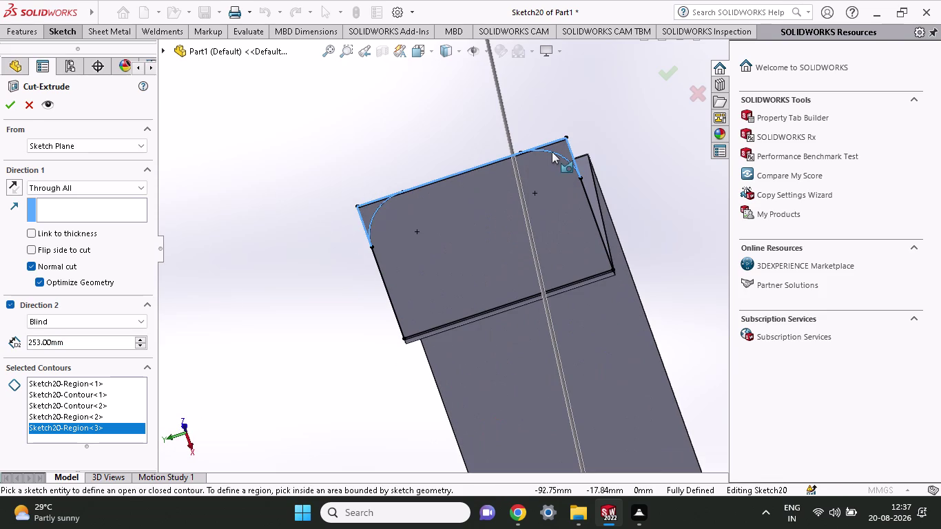
click(568, 133)
click(560, 151)
Cut both top corner regions of Sketch20 as Cut-Extrude2, then undo it.
key(Escape)
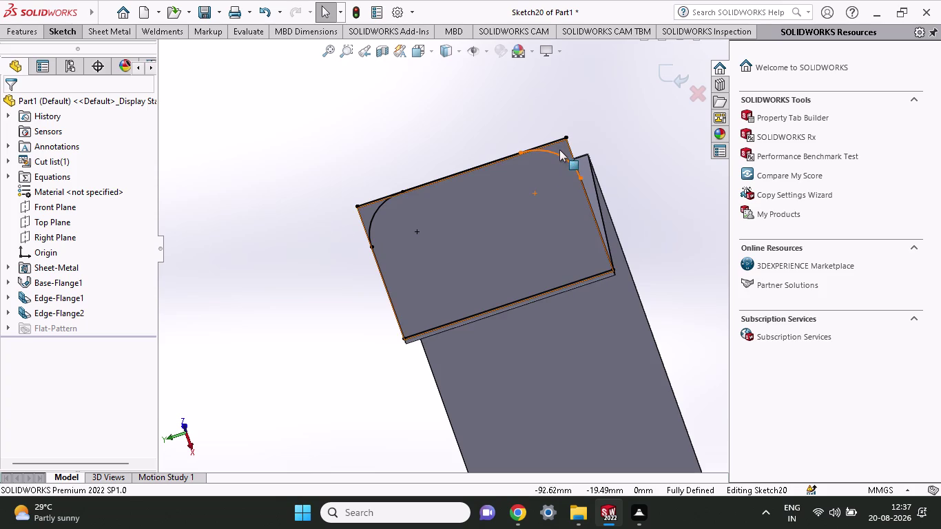
click(62, 33)
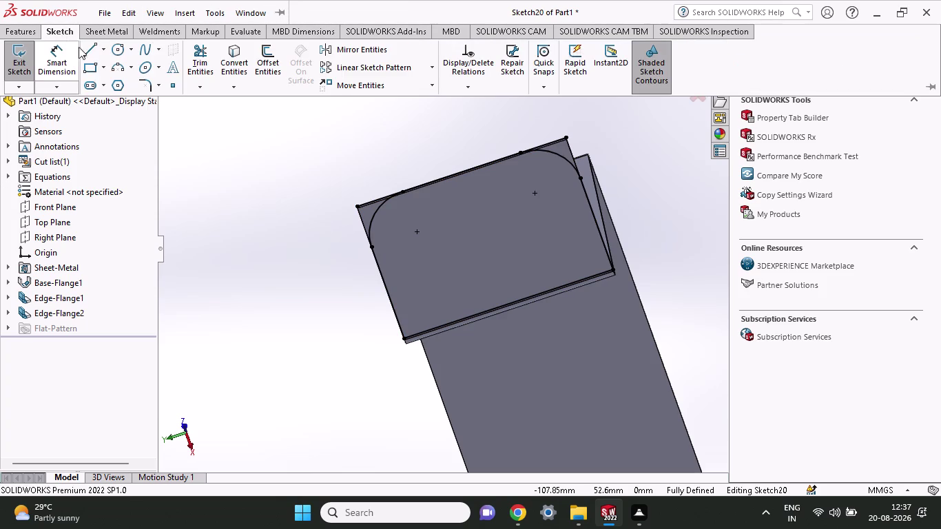
click(28, 34)
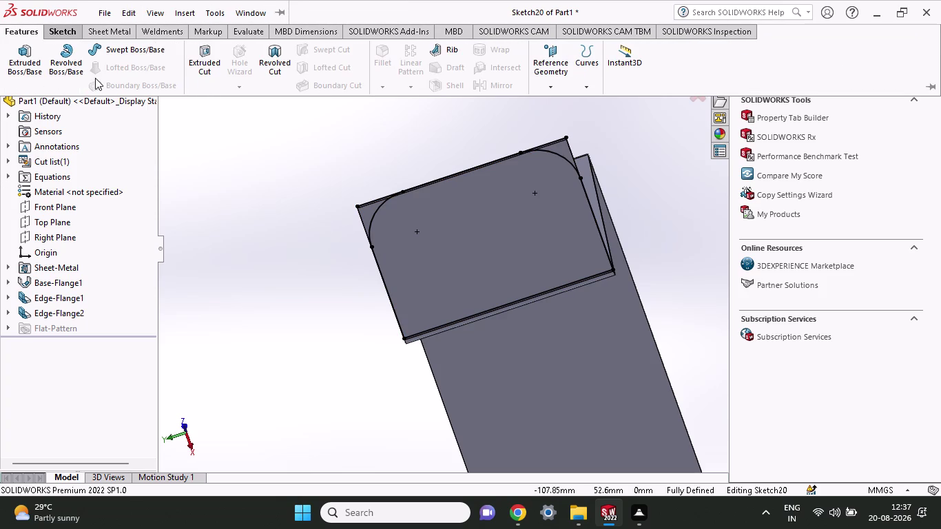
click(206, 56)
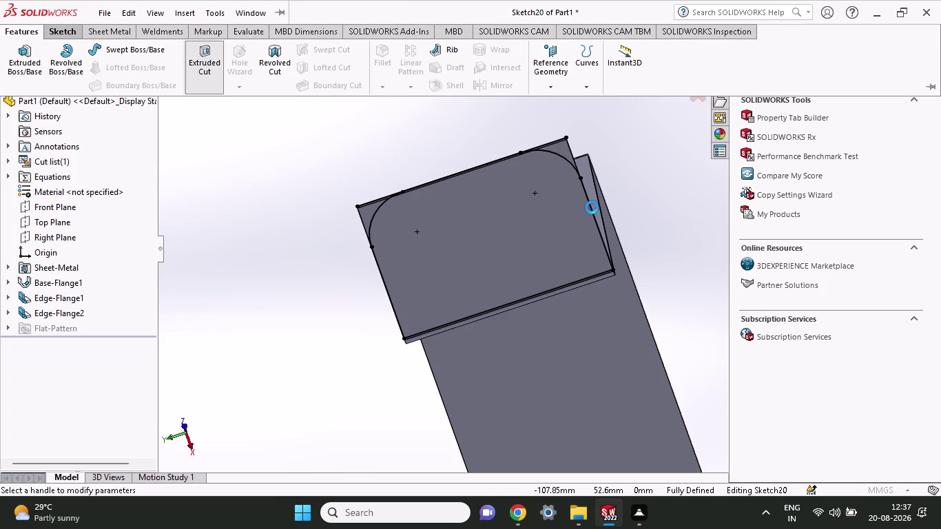
scroll(down, 3)
click(451, 98)
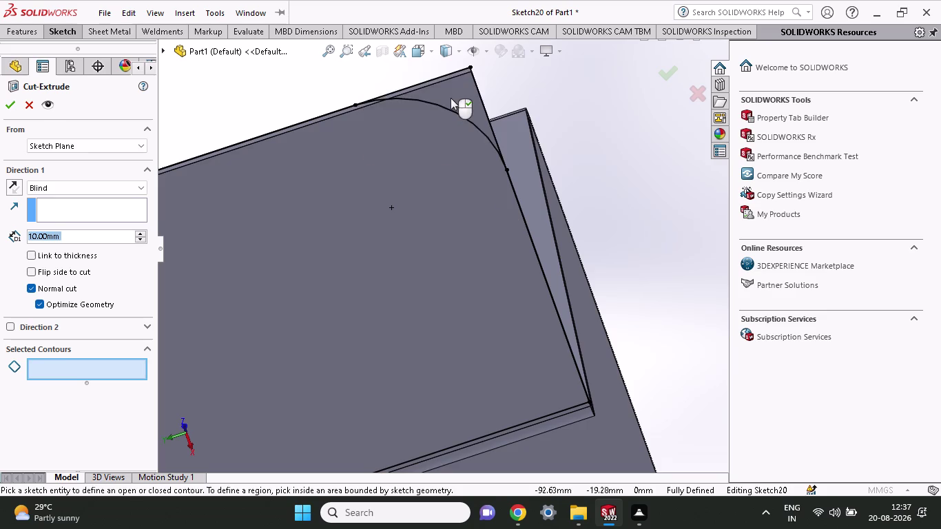
scroll(up, 3)
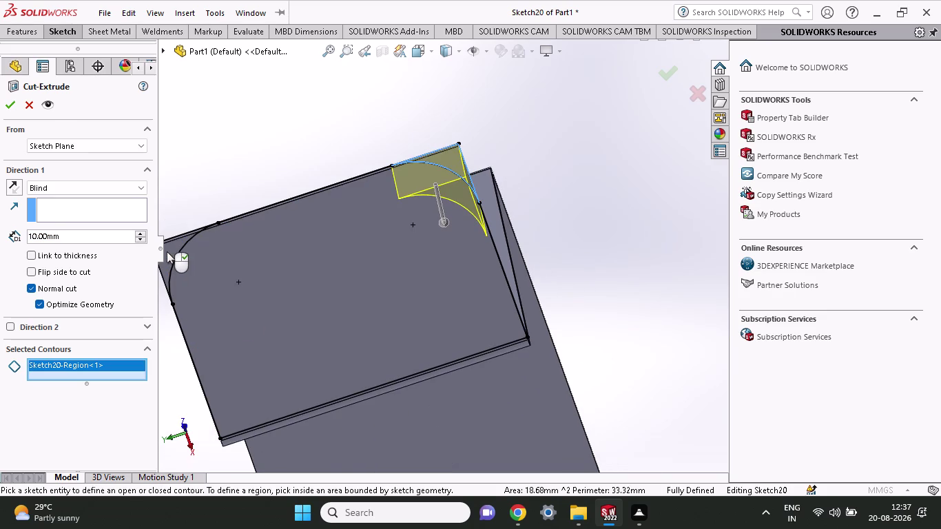
scroll(up, 3)
scroll(down, 3)
click(313, 245)
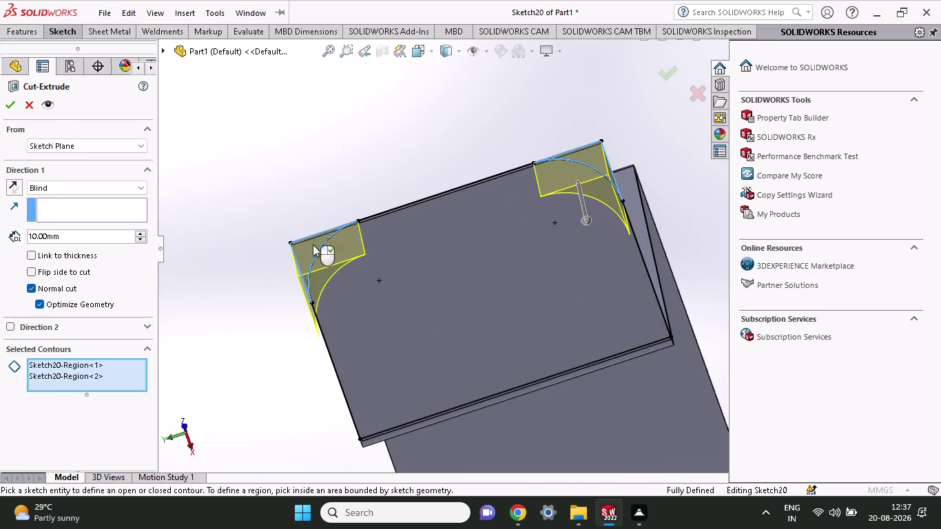
click(9, 104)
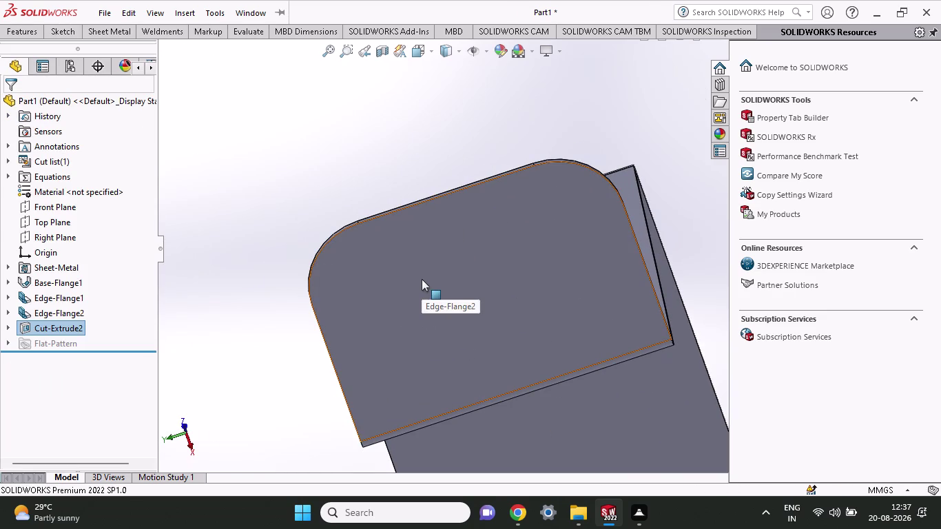
key(ctrl+z)
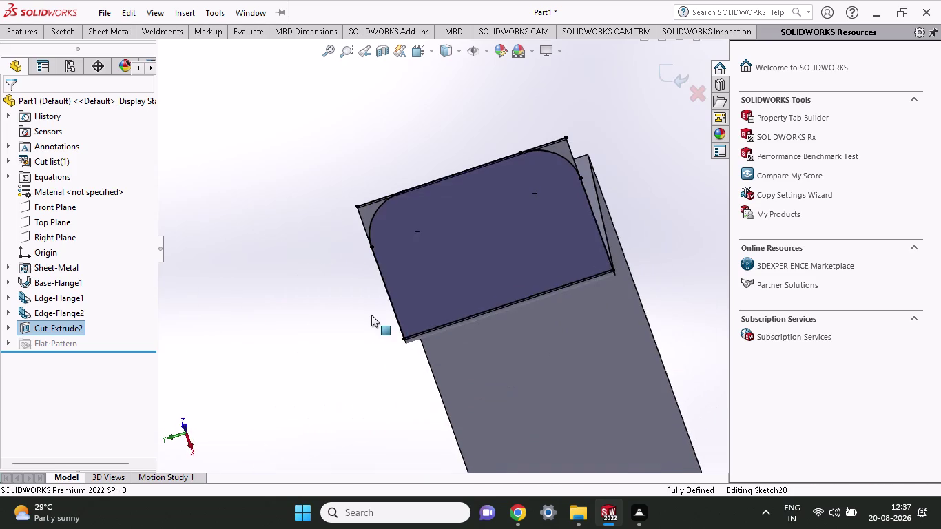
Start a new extruded cut on Sketch20 with both top corner regions selected.
scroll(up, 3)
scroll(down, 3)
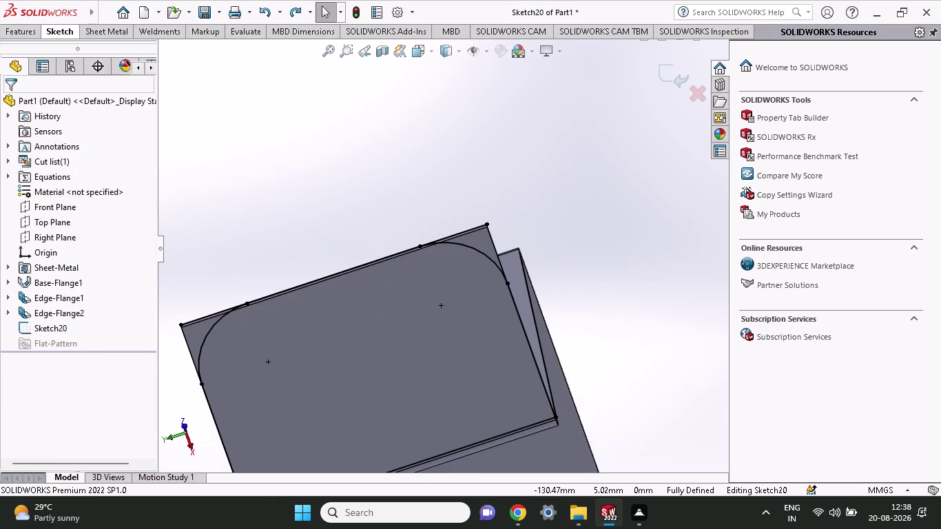
click(68, 31)
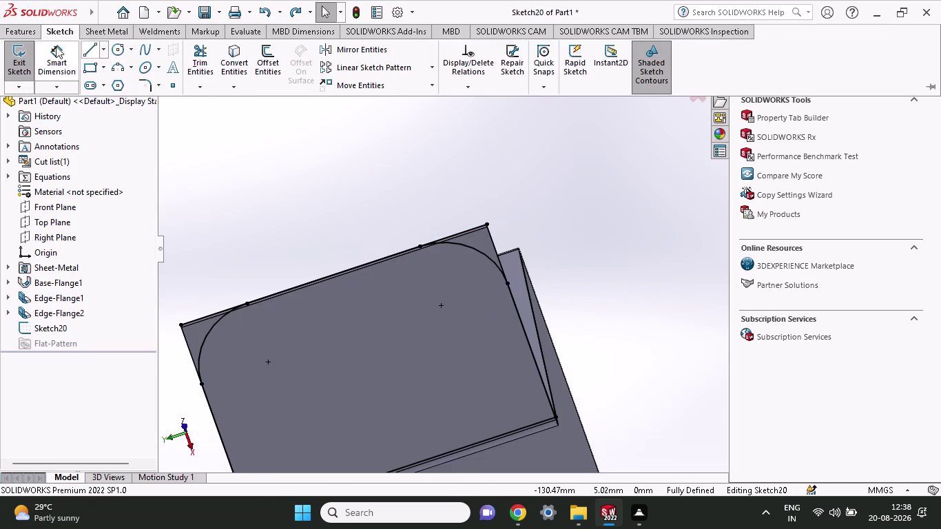
click(14, 31)
click(193, 59)
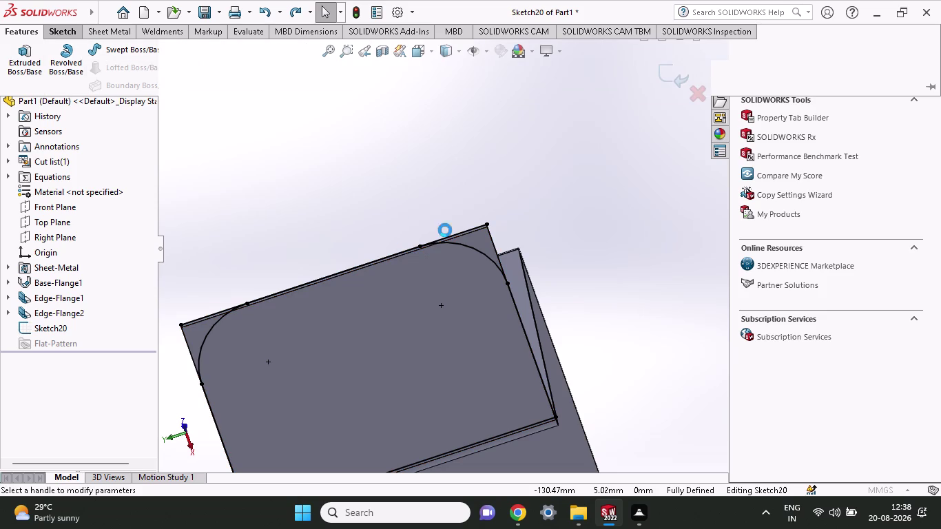
click(482, 242)
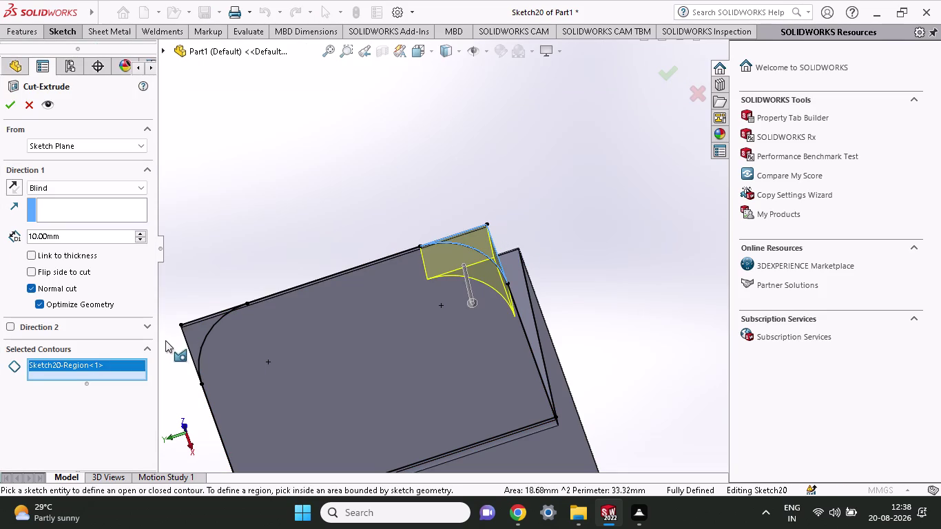
click(196, 337)
Add the bottom end's corner regions and outline as cut contours.
scroll(up, 3)
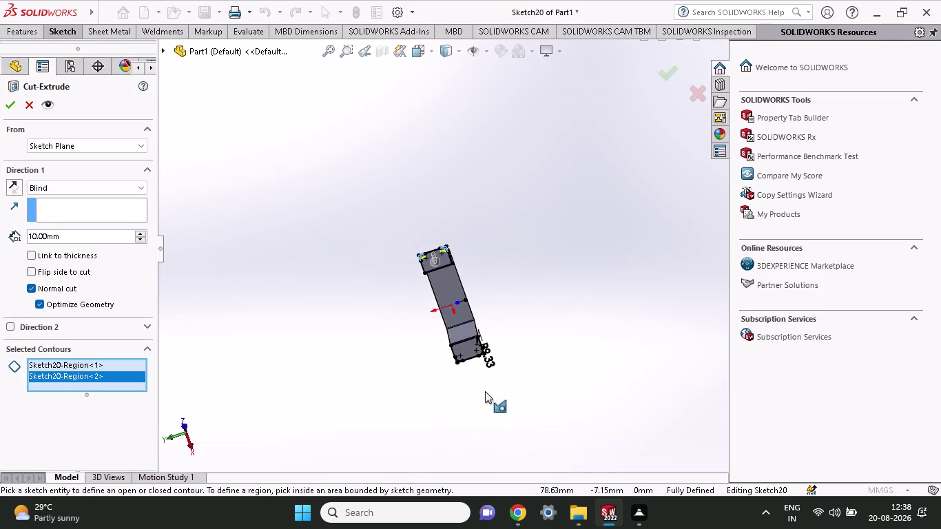
scroll(down, 3)
scroll(up, 3)
scroll(up, 3)
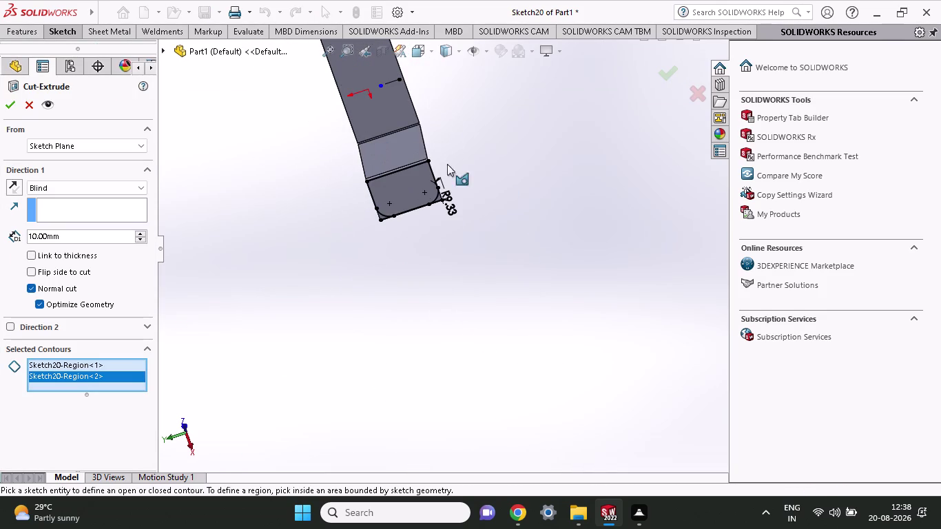
scroll(down, 3)
scroll(down, 3)
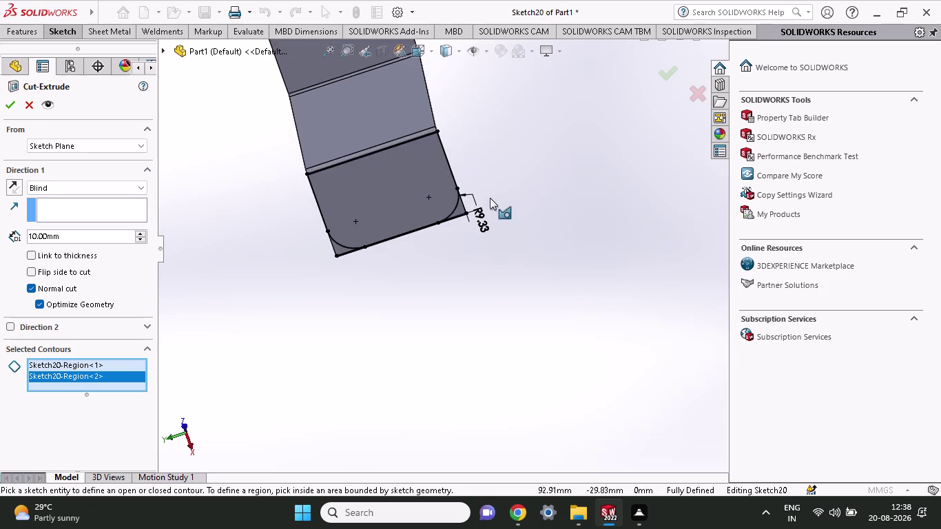
scroll(down, 3)
click(385, 240)
scroll(up, 3)
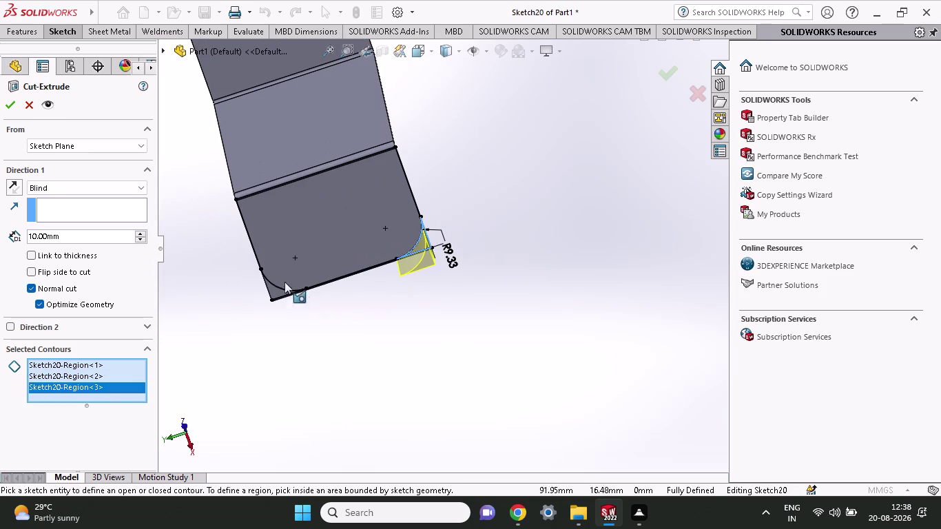
click(273, 292)
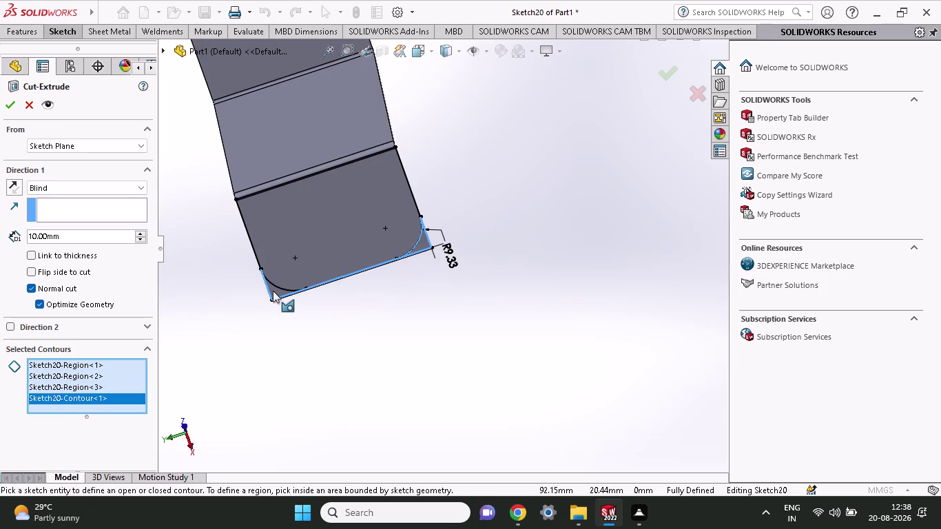
scroll(down, 3)
click(308, 285)
click(315, 289)
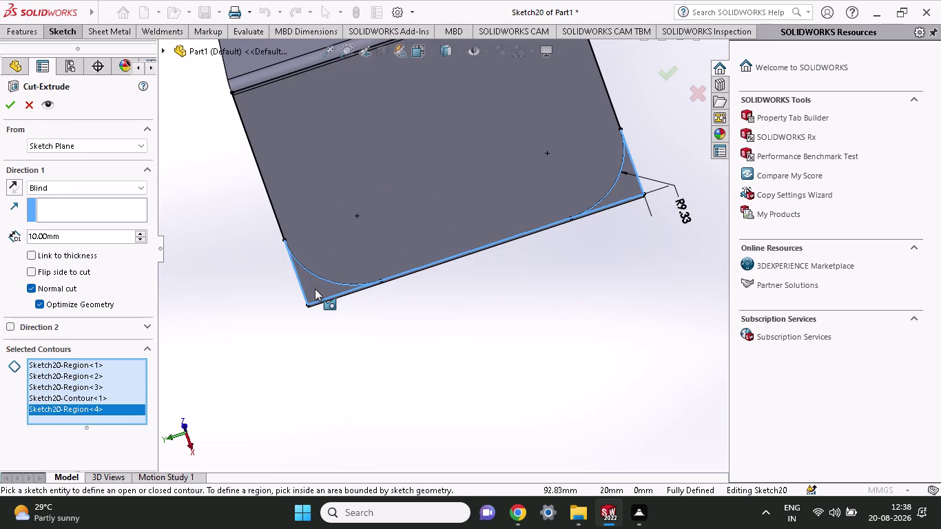
Drop the bottom corner regions and attempt the cut, hitting an open-contour rebuild error.
click(629, 187)
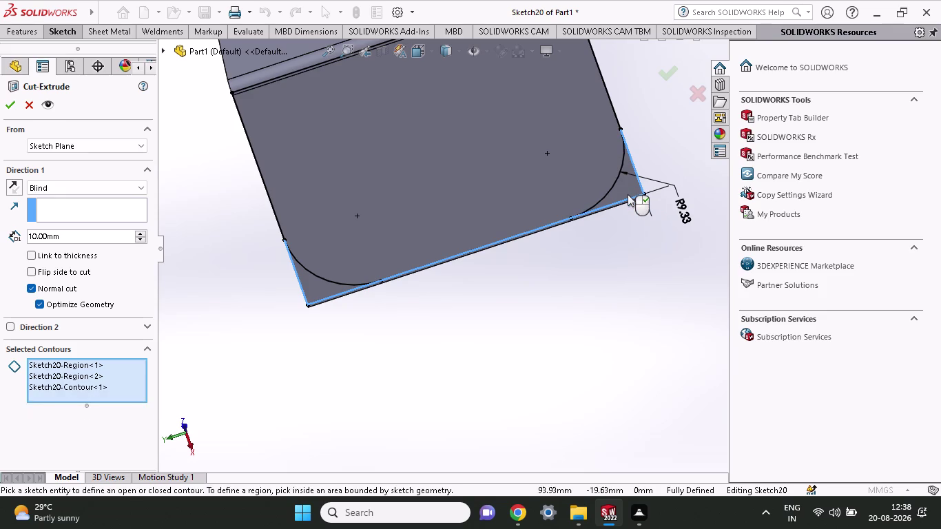
click(627, 186)
click(627, 178)
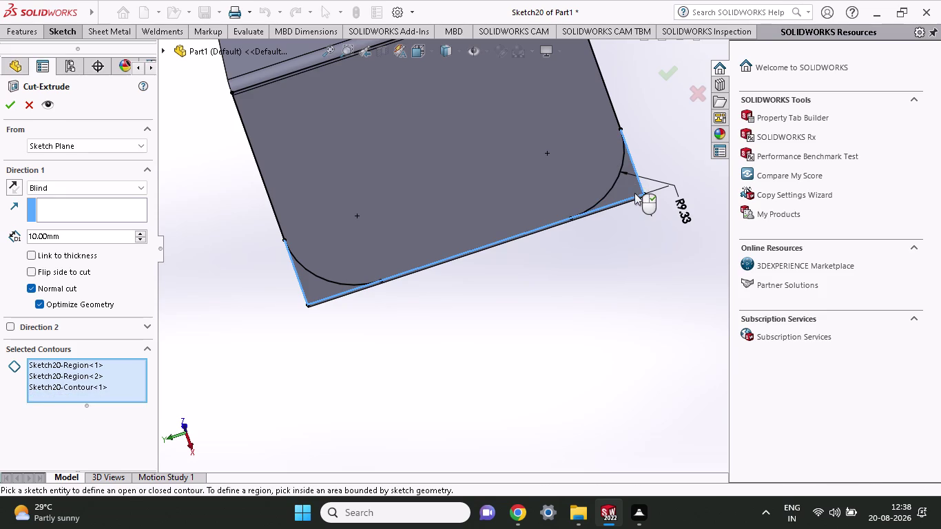
scroll(up, 3)
click(10, 106)
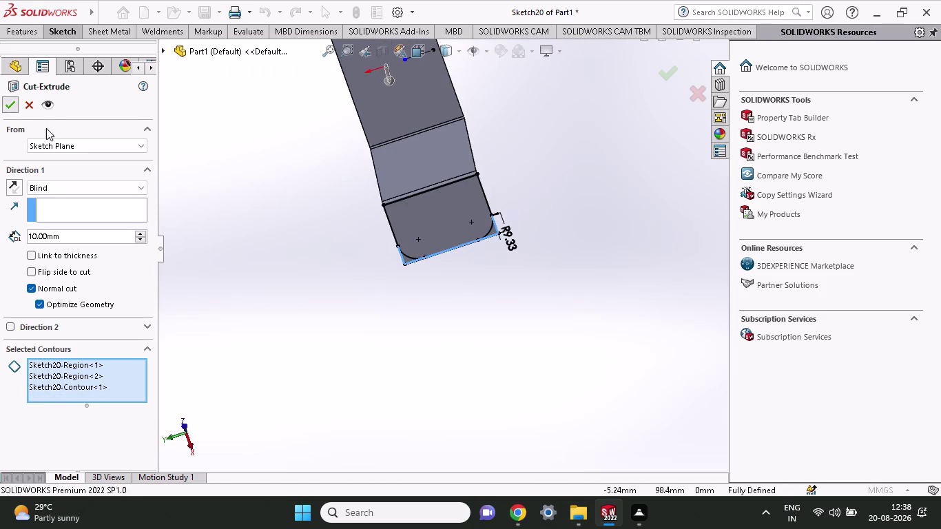
scroll(up, 3)
scroll(down, 3)
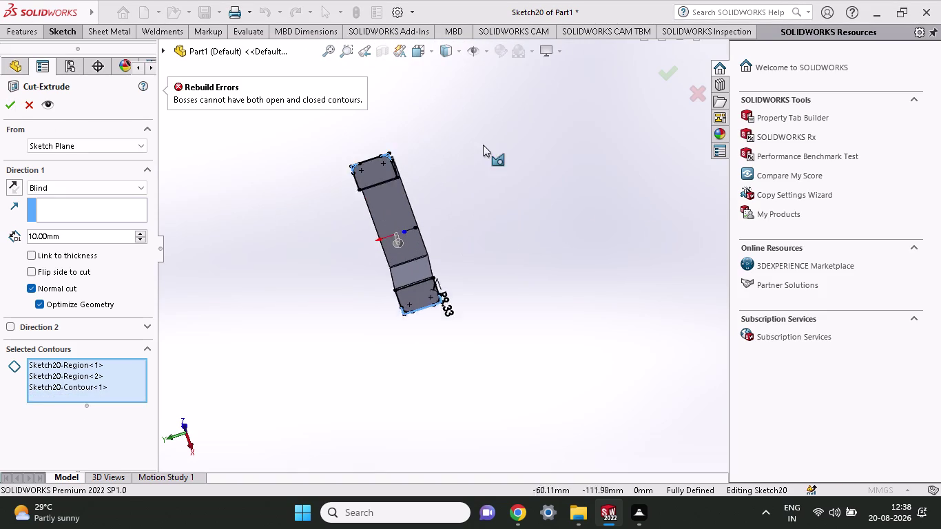
scroll(down, 3)
scroll(down, 3)
Delete the stray open contour from Selected Contours.
click(582, 134)
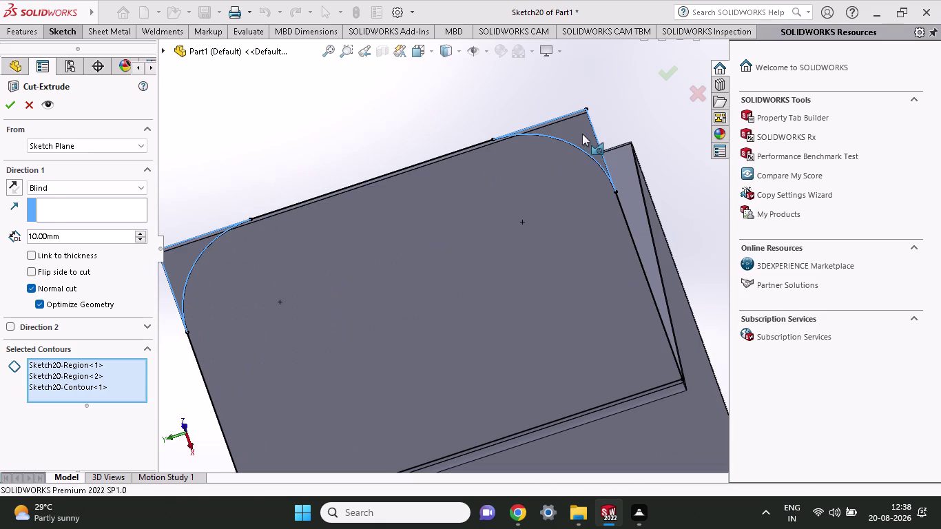
click(583, 134)
scroll(up, 3)
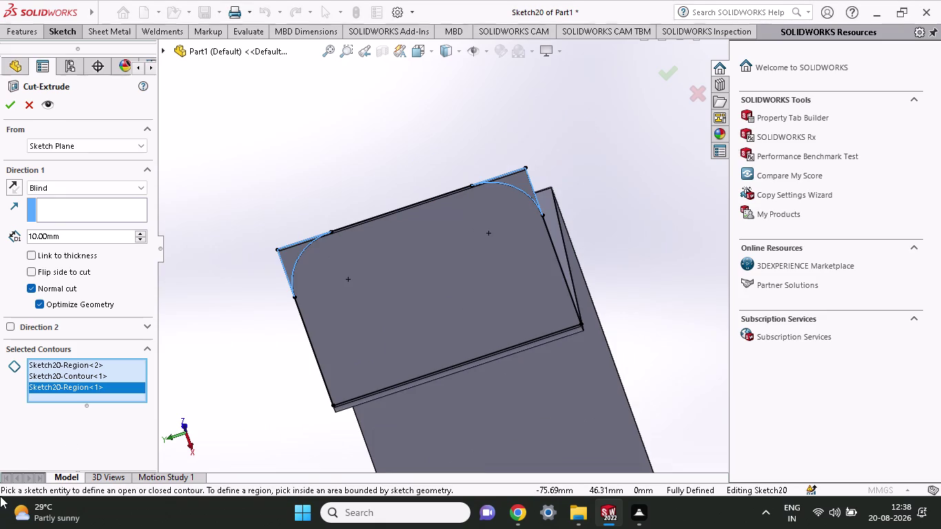
right_click(76, 383)
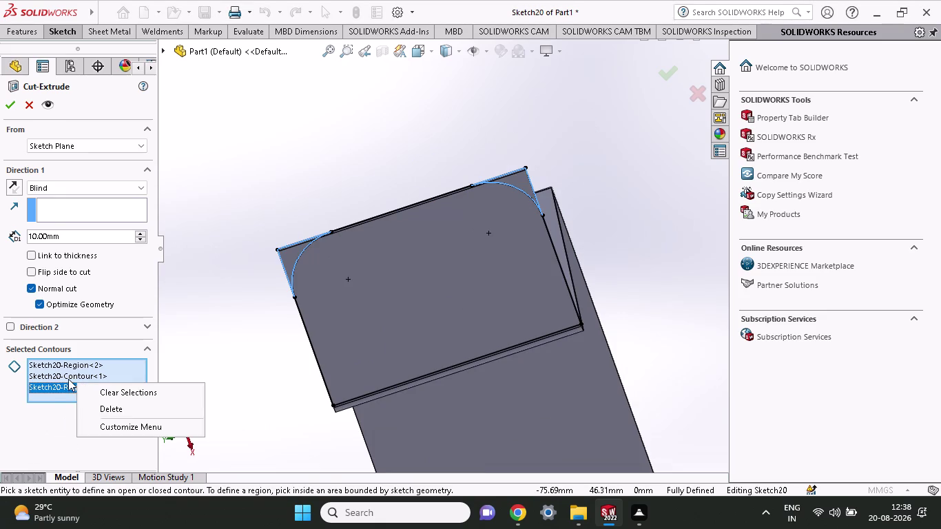
click(68, 379)
right_click(75, 375)
click(85, 400)
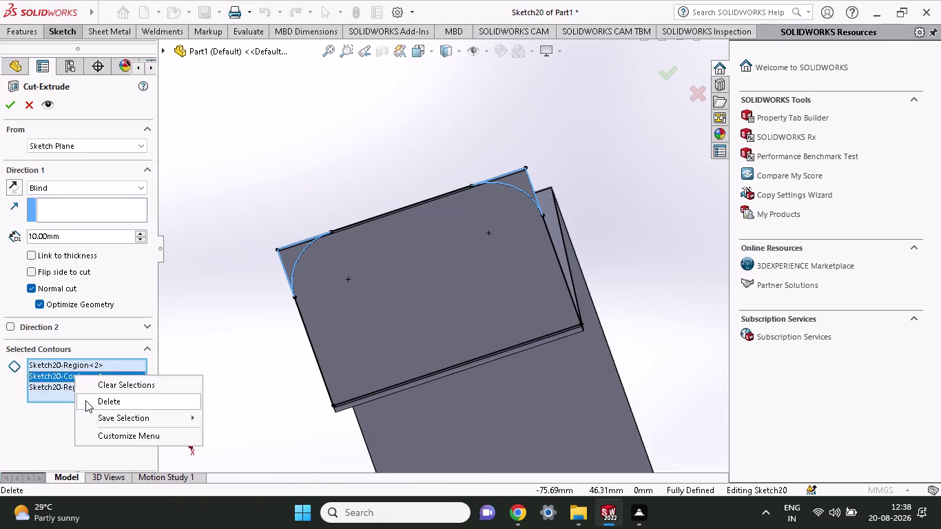
Add both bottom corner regions and create Cut-Extrude4 from all four corners.
scroll(up, 3)
scroll(down, 3)
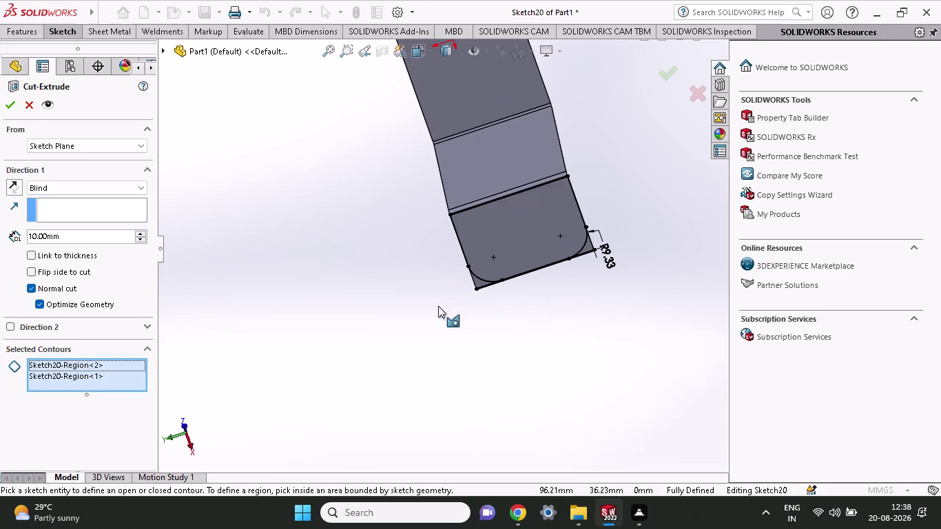
scroll(down, 3)
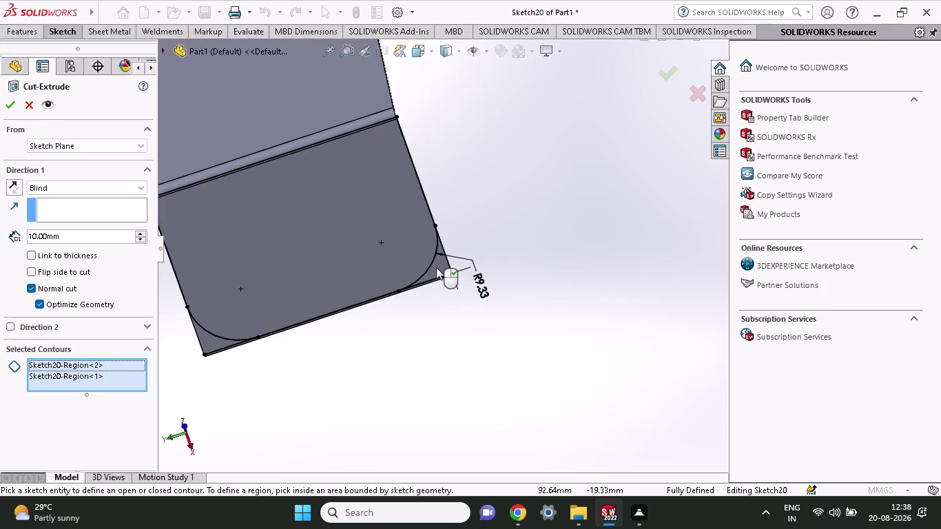
click(436, 267)
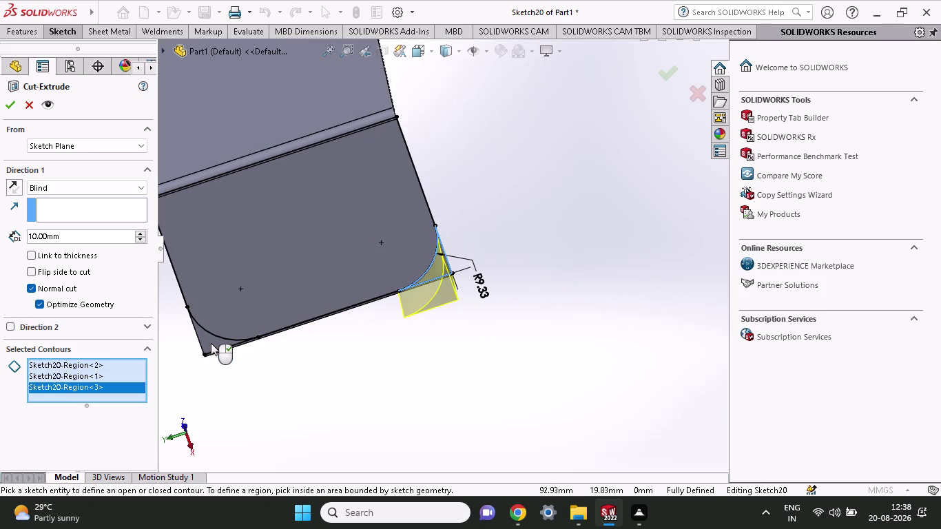
click(211, 343)
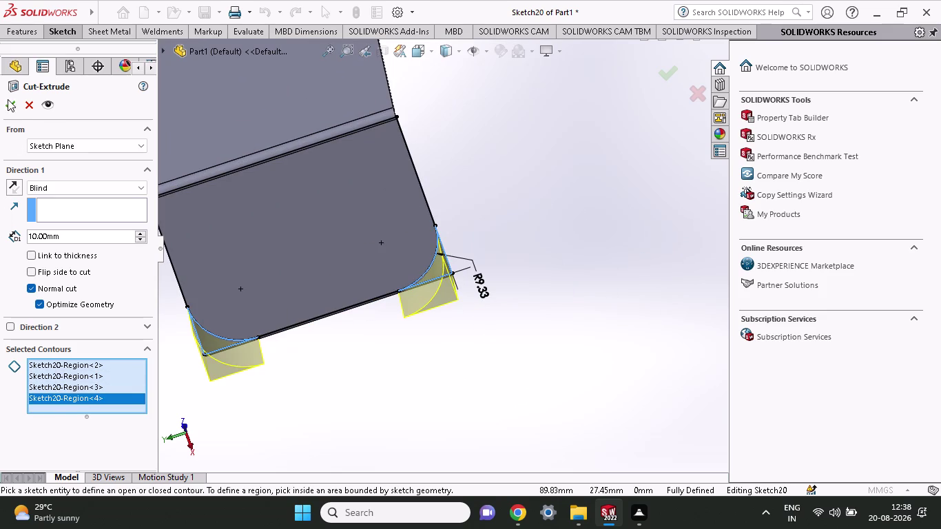
click(5, 111)
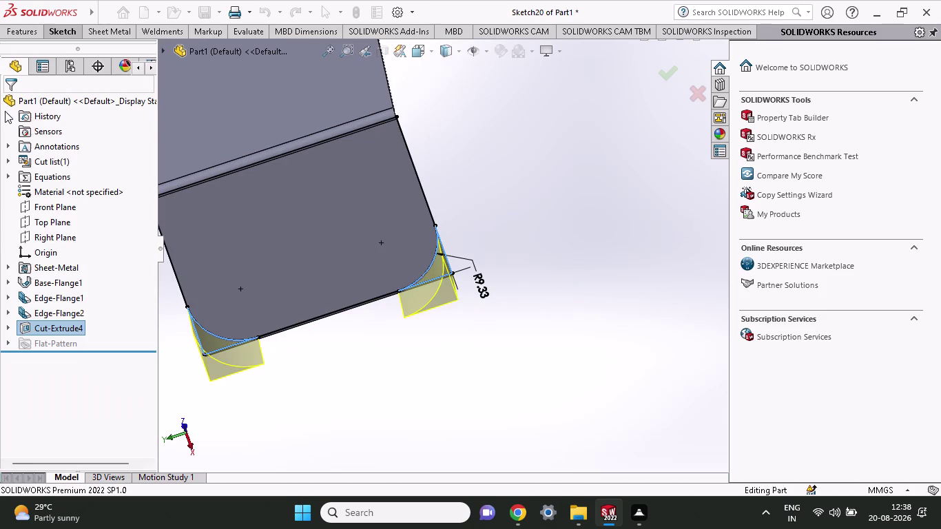
scroll(up, 3)
middle_drag(431, 329, 483, 307)
scroll(up, 3)
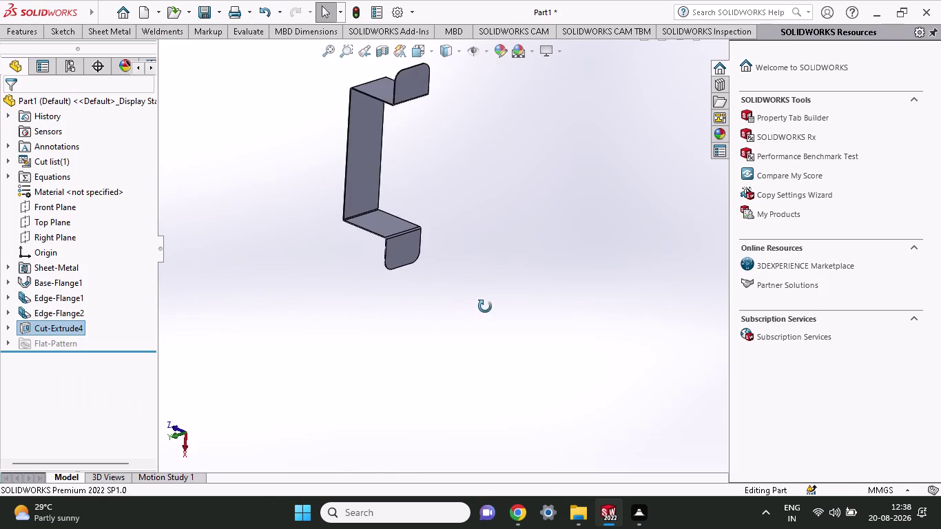
middle_drag(483, 306, 519, 354)
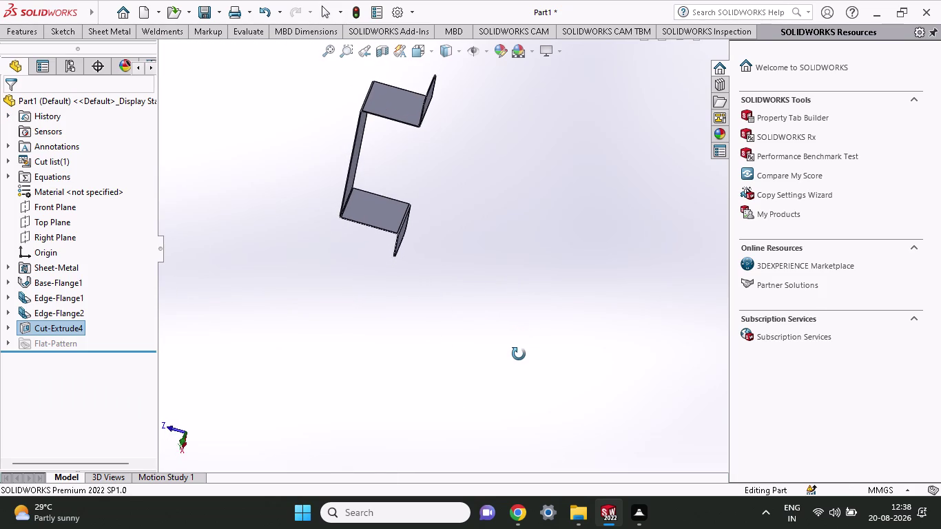
middle_drag(518, 354, 387, 214)
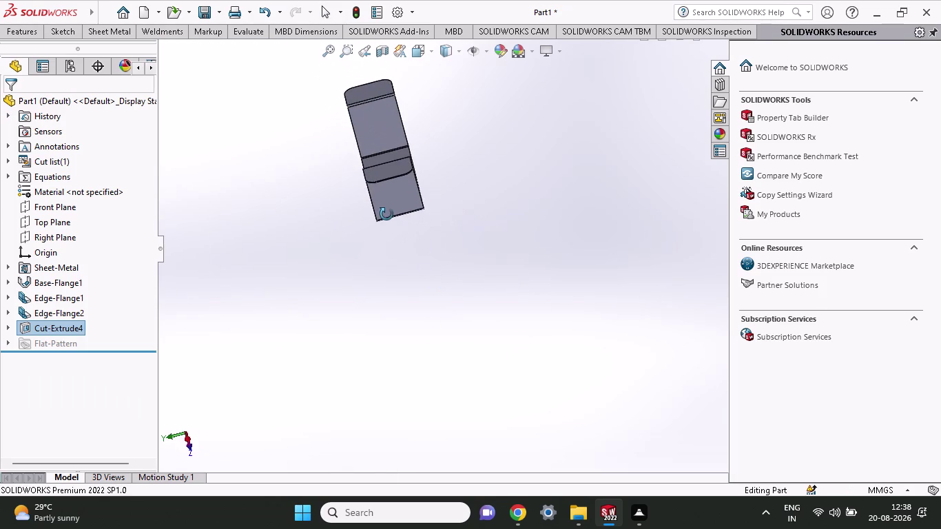
middle_drag(387, 214, 493, 195)
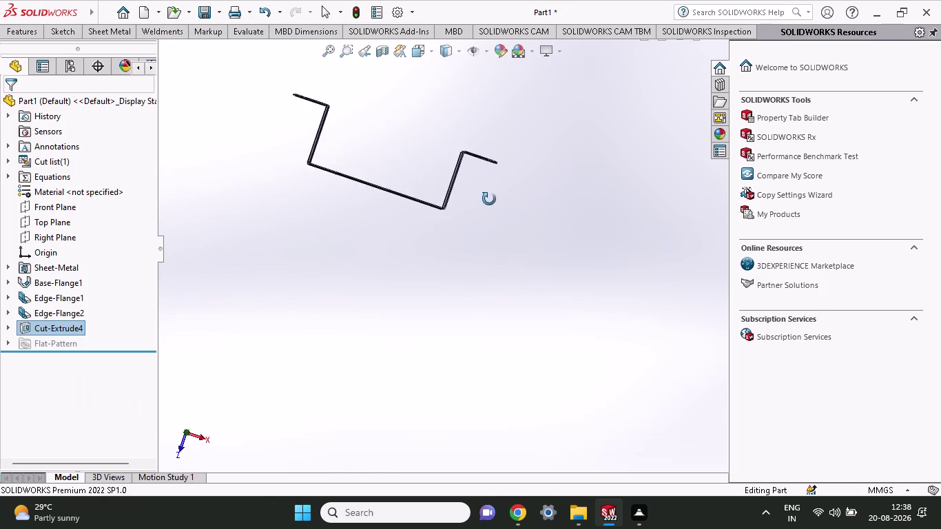
middle_drag(492, 196, 357, 279)
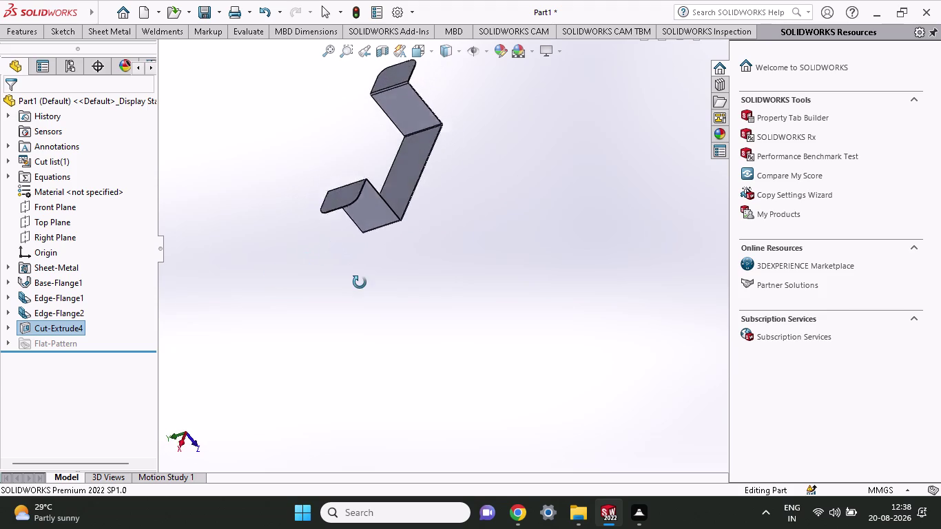
middle_drag(357, 279, 389, 247)
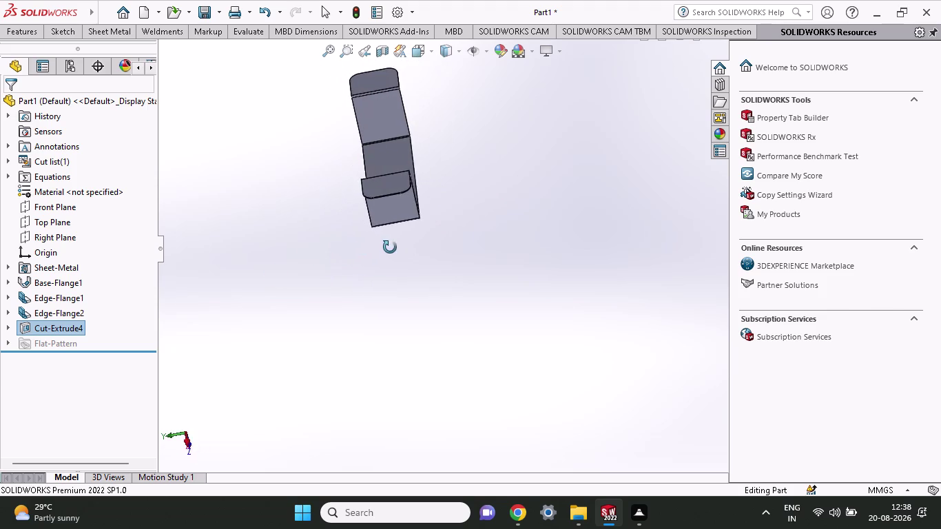
middle_drag(390, 247, 326, 270)
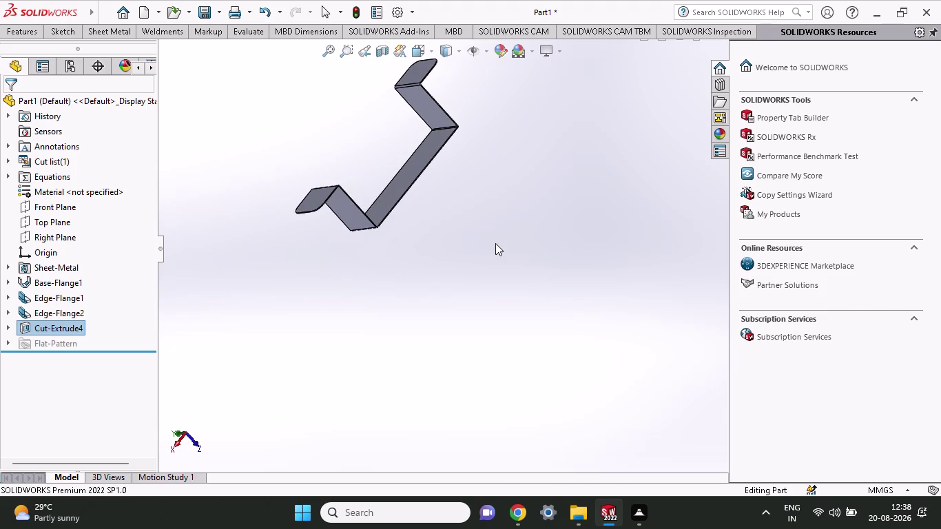
scroll(down, 3)
middle_drag(362, 137, 364, 138)
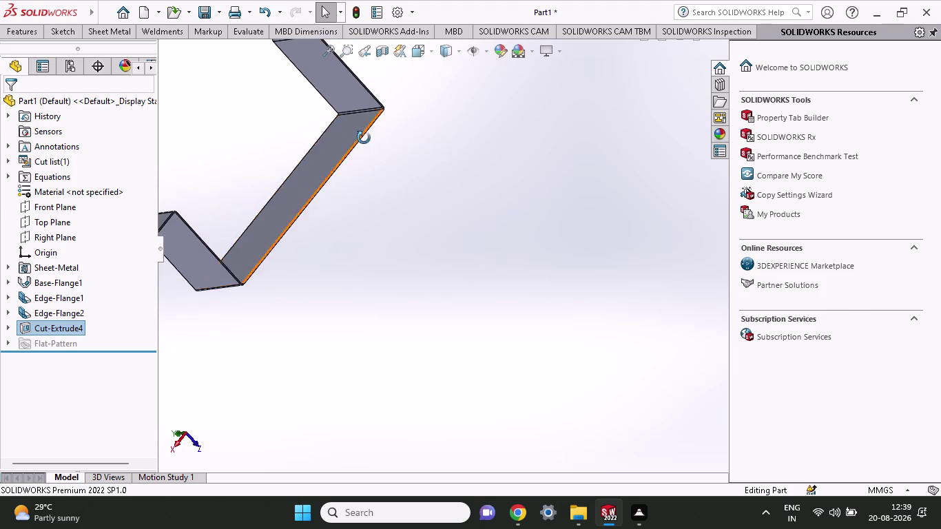
middle_drag(364, 137, 386, 202)
scroll(up, 3)
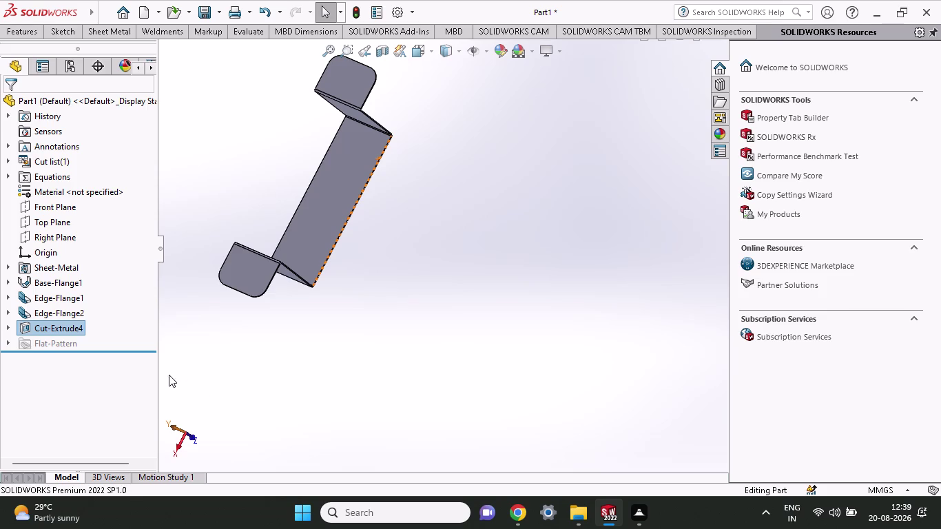
scroll(up, 3)
middle_drag(454, 254, 471, 262)
scroll(up, 3)
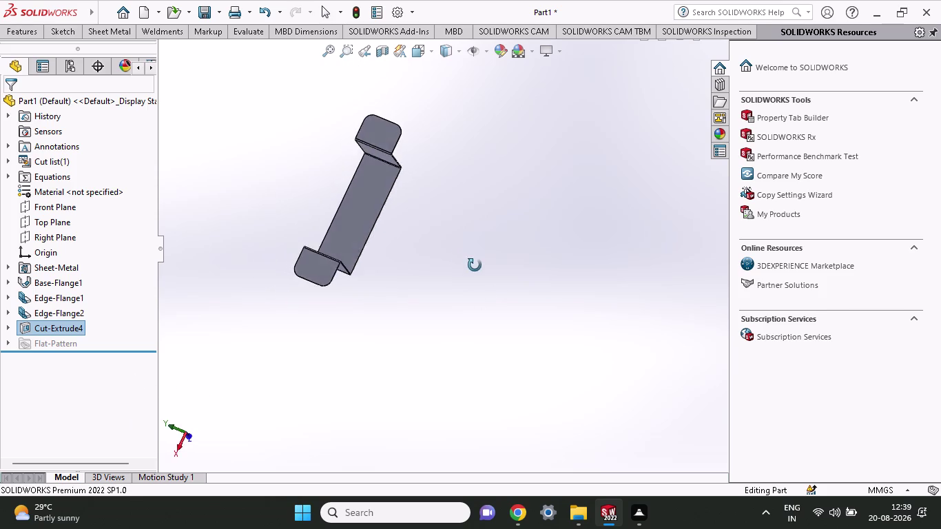
middle_drag(471, 262, 425, 214)
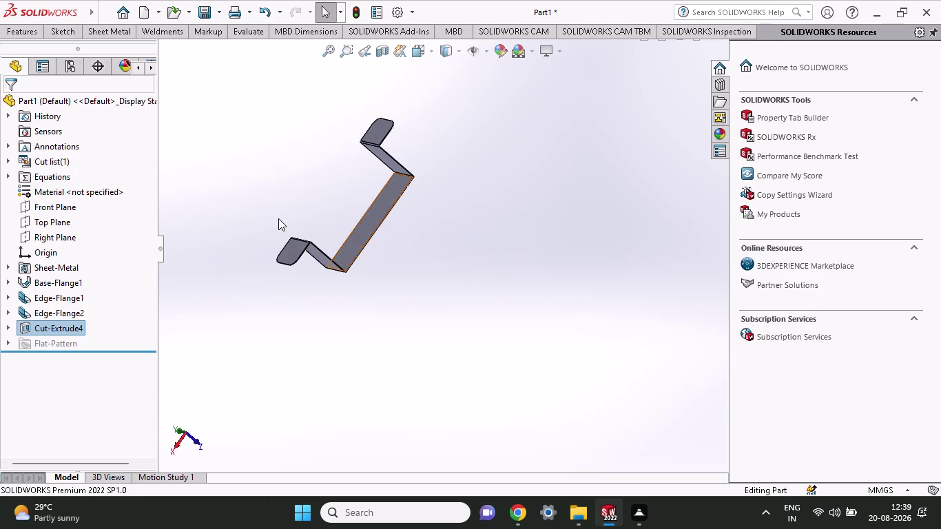
scroll(down, 3)
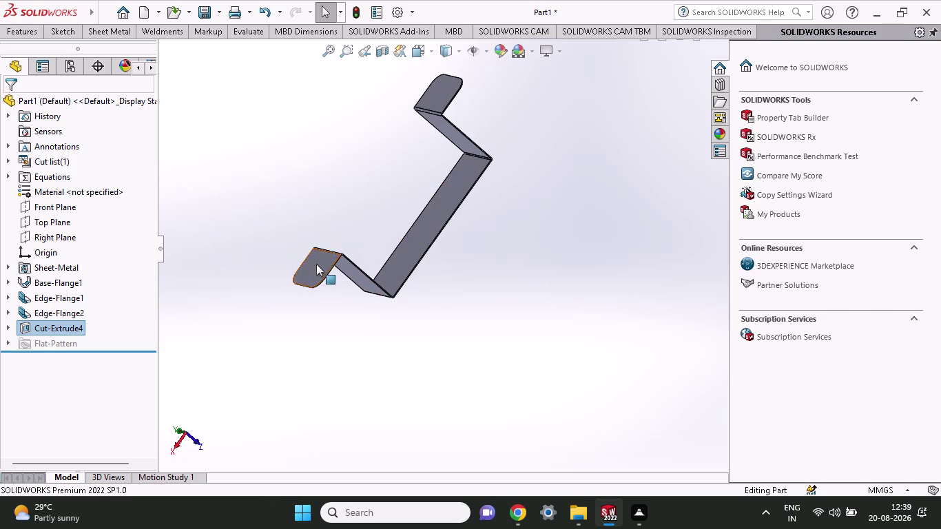
middle_drag(479, 235, 504, 236)
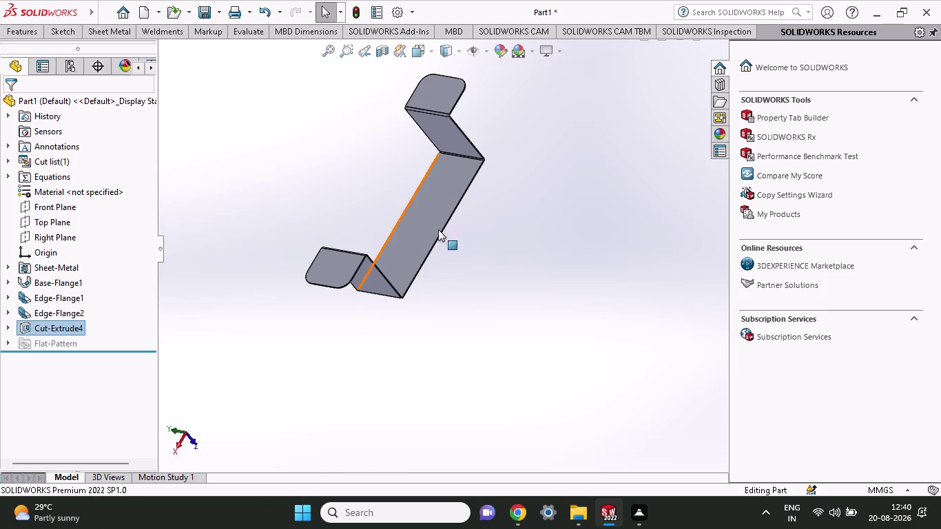
scroll(down, 3)
scroll(down, 3)
scroll(down, 3)
scroll(up, 3)
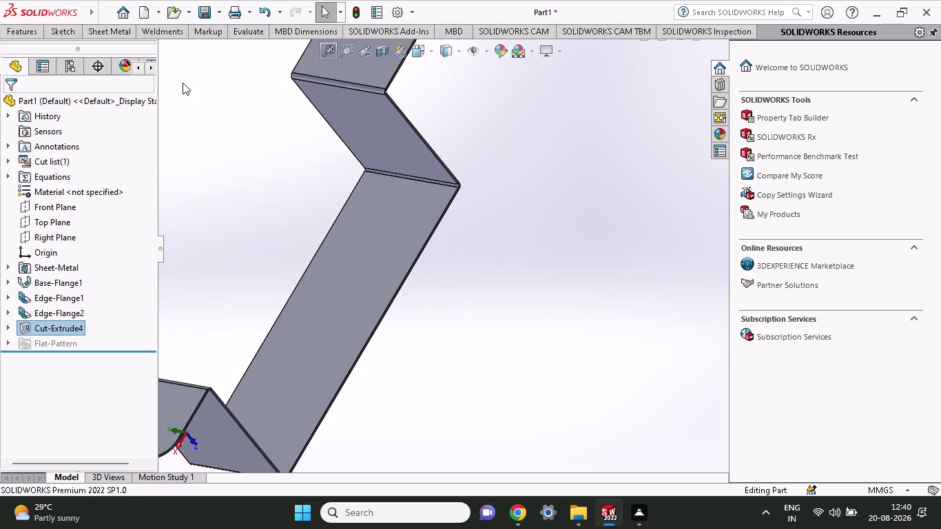
Switch from the Sketch tools to the Sheet Metal tools and launch Base Flange/Tab.
click(51, 34)
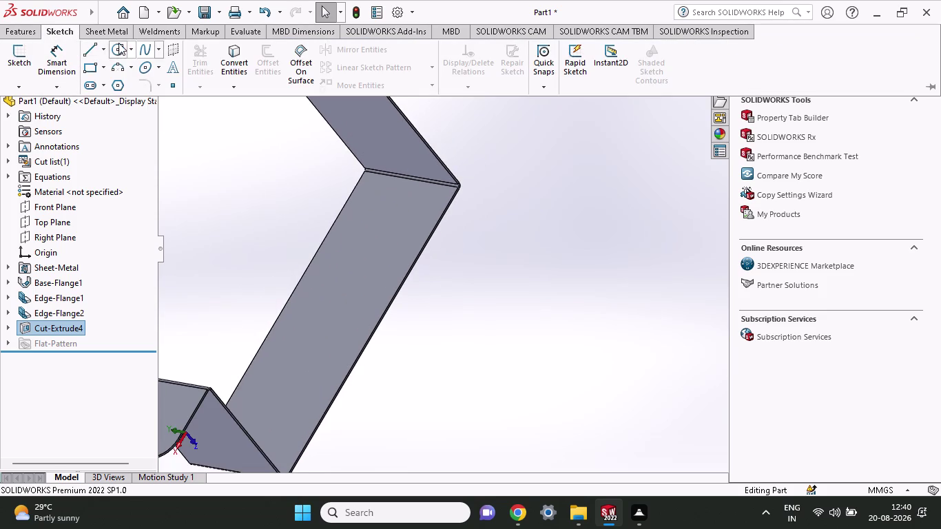
drag(109, 31, 109, 38)
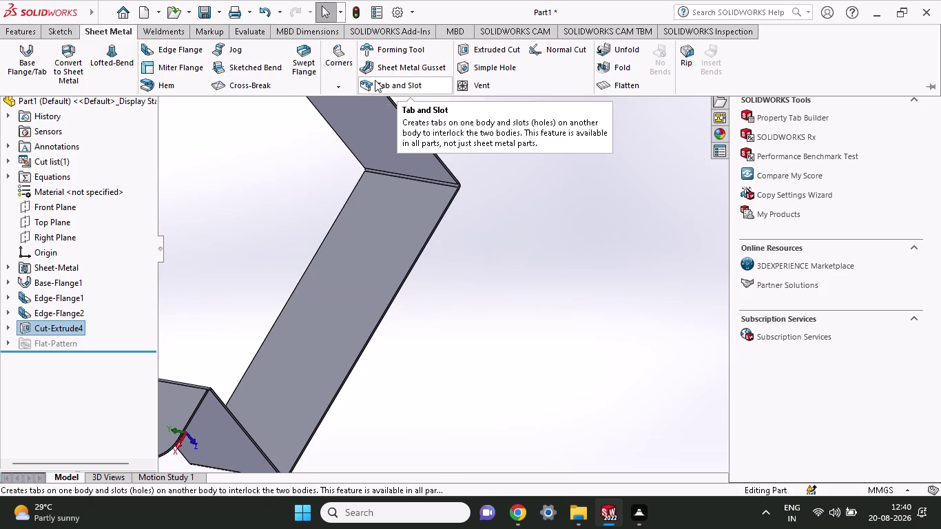
click(70, 33)
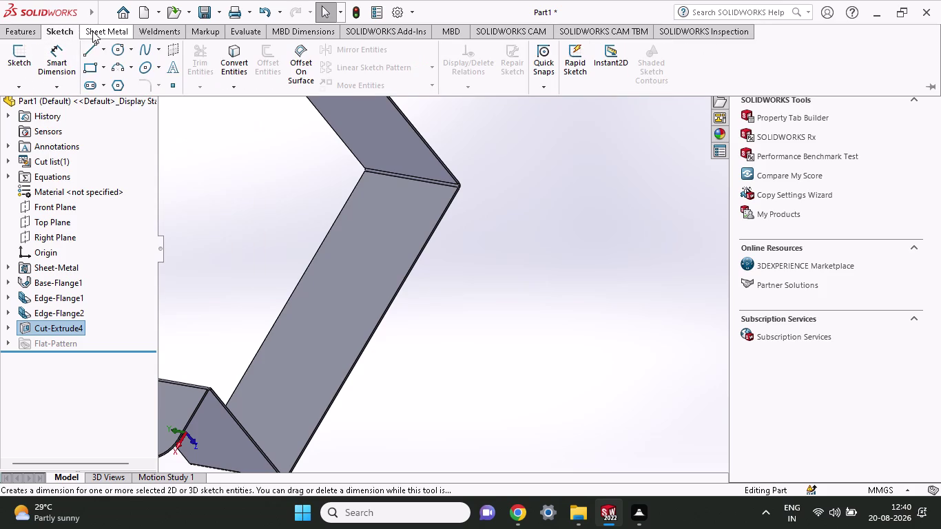
click(84, 33)
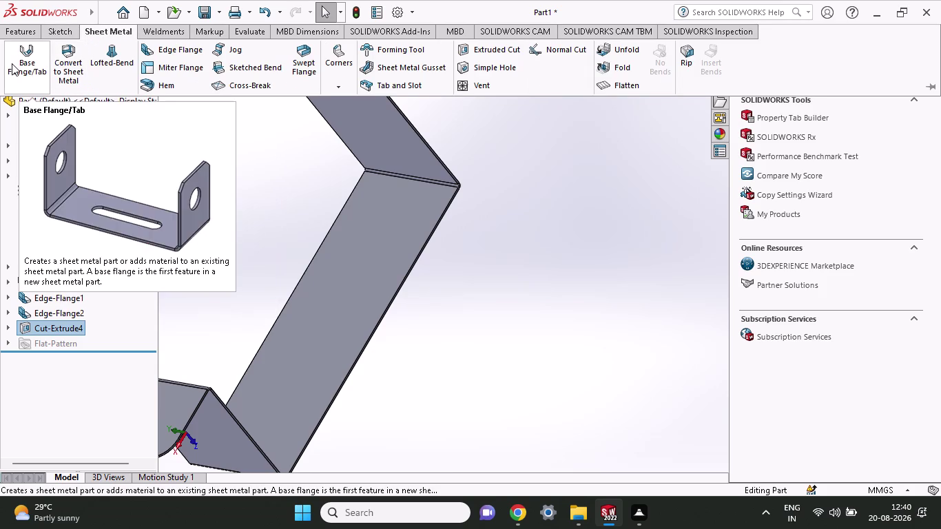
click(12, 64)
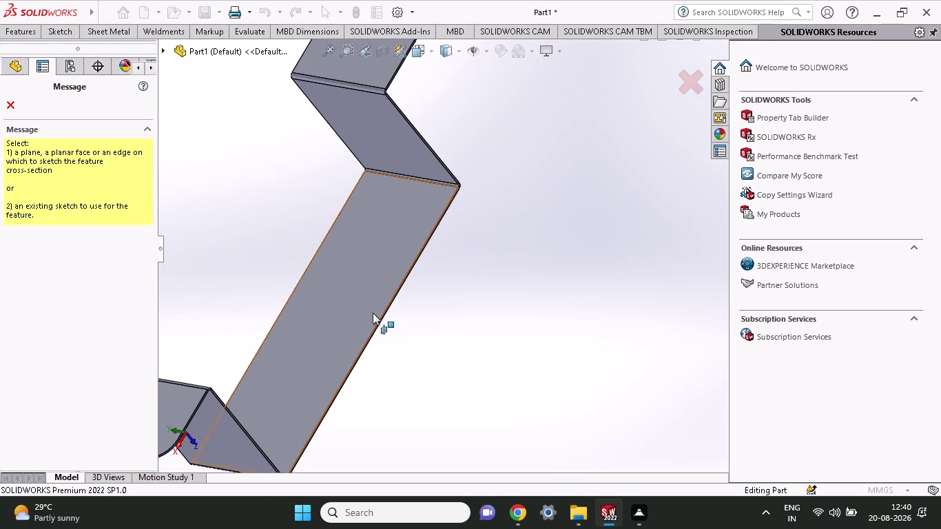
Orbit to the bracket's long face and pick it as the sketch plane.
scroll(down, 3)
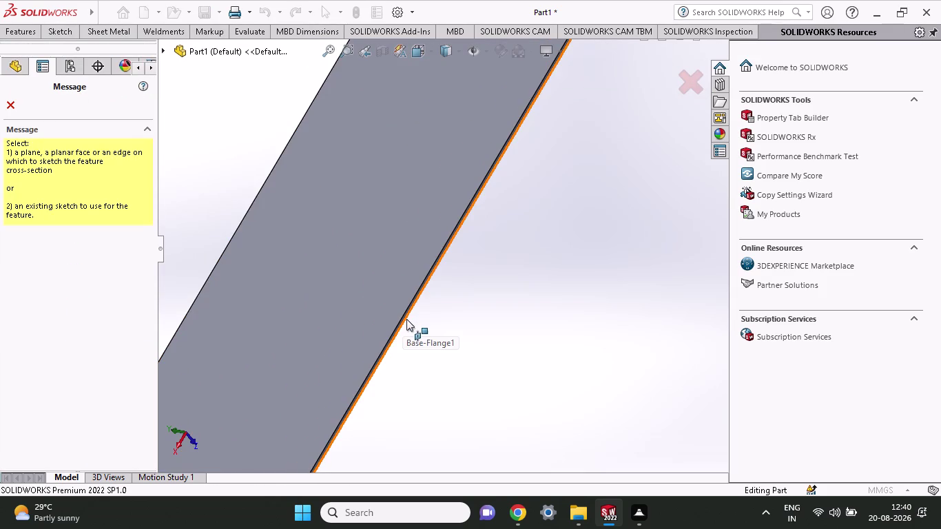
middle_drag(405, 319, 384, 284)
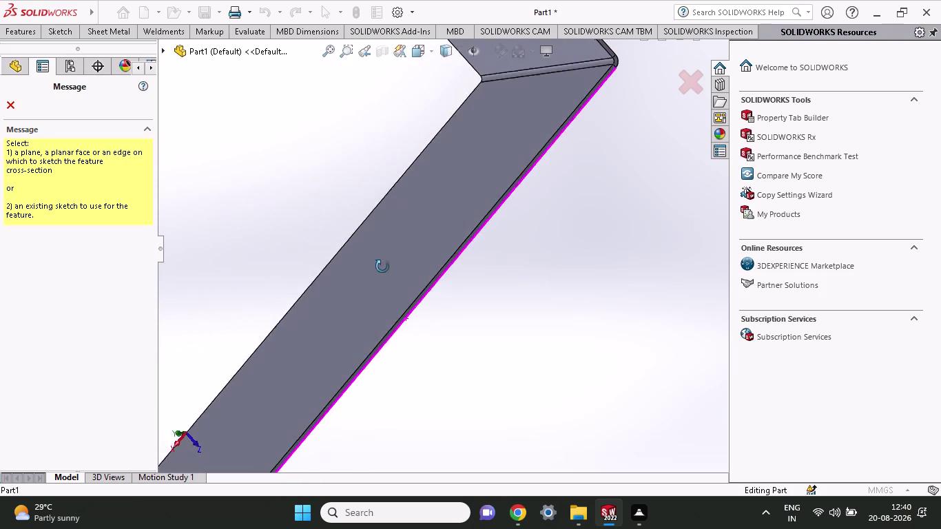
middle_drag(384, 283, 381, 250)
scroll(down, 3)
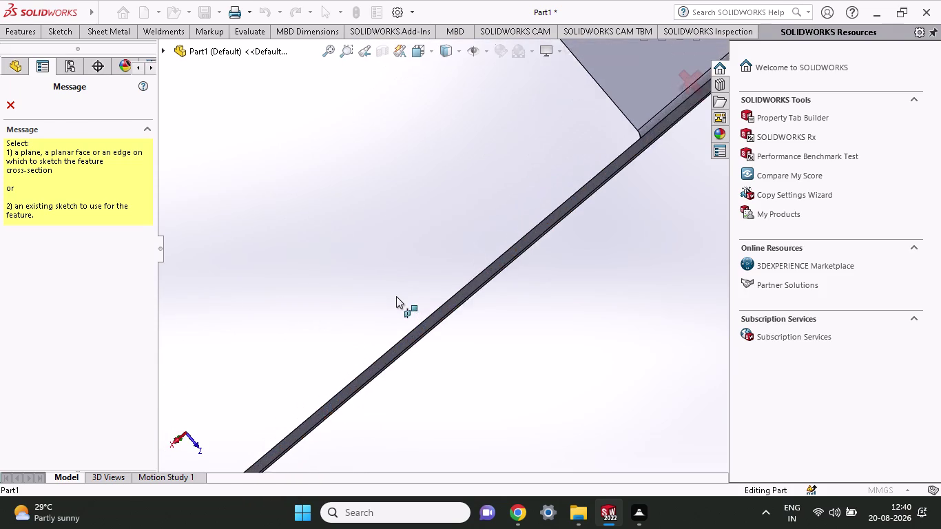
scroll(down, 3)
click(431, 329)
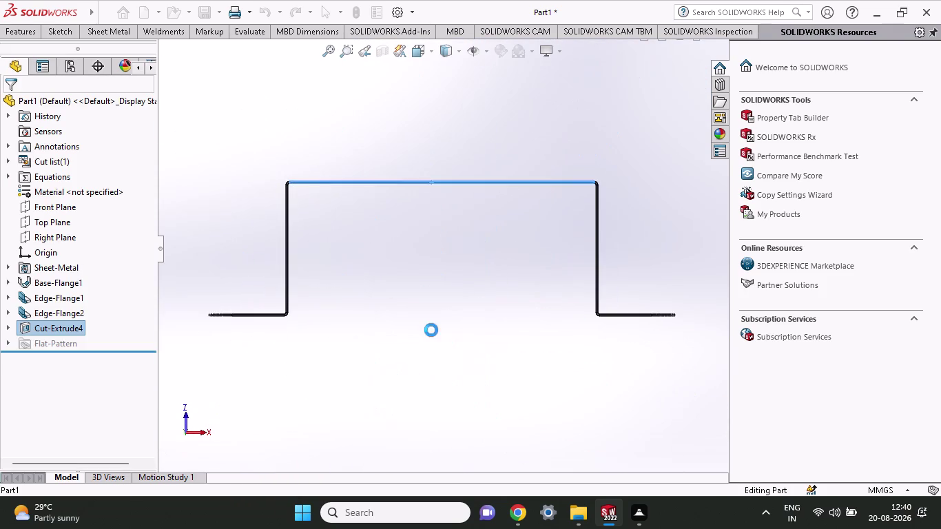
Draw a line from the channel's top-left corner to its top-right corner.
click(67, 27)
click(94, 57)
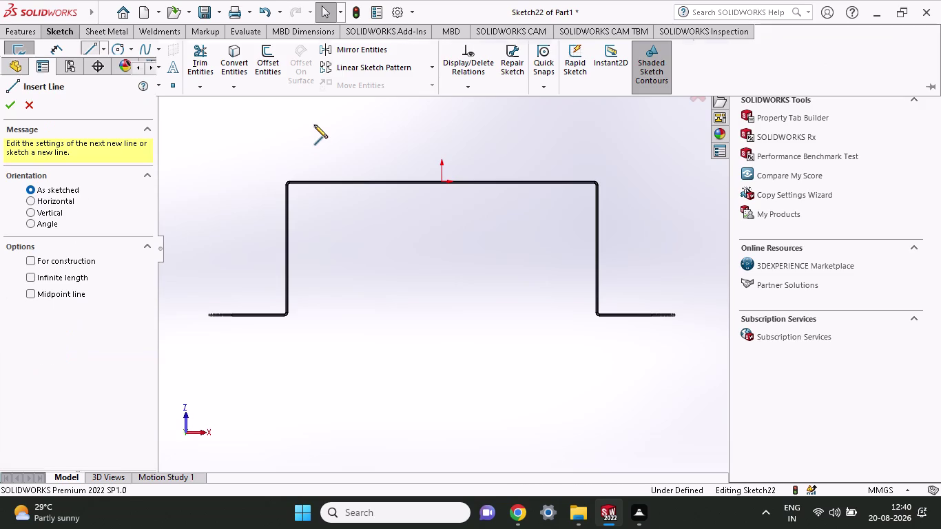
click(288, 181)
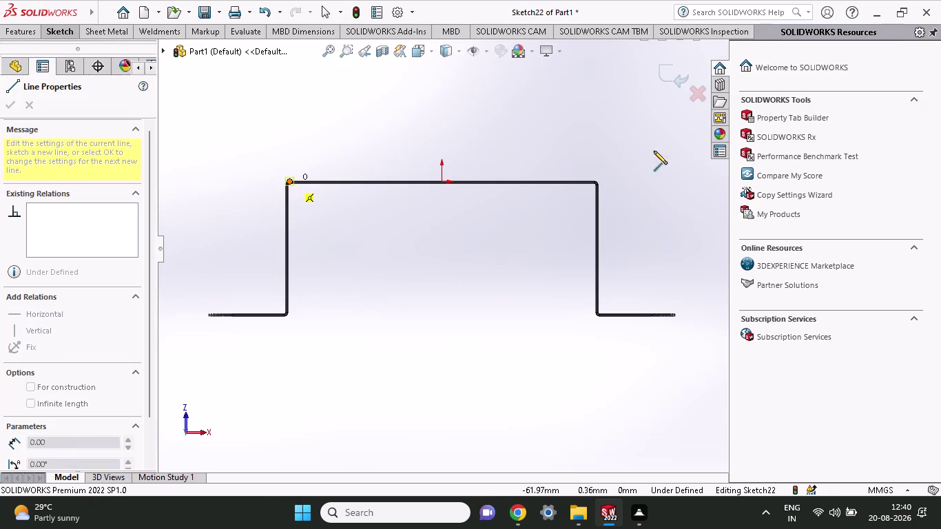
click(596, 180)
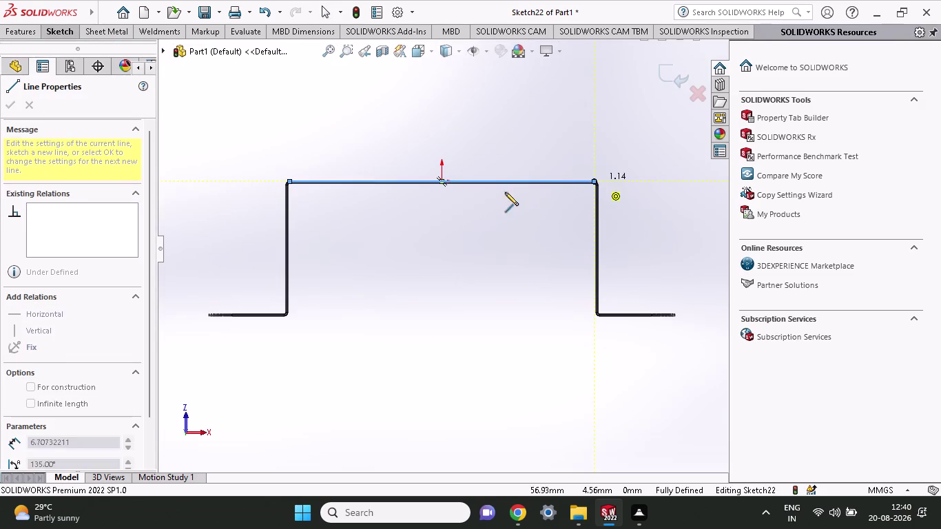
middle_drag(468, 207, 458, 79)
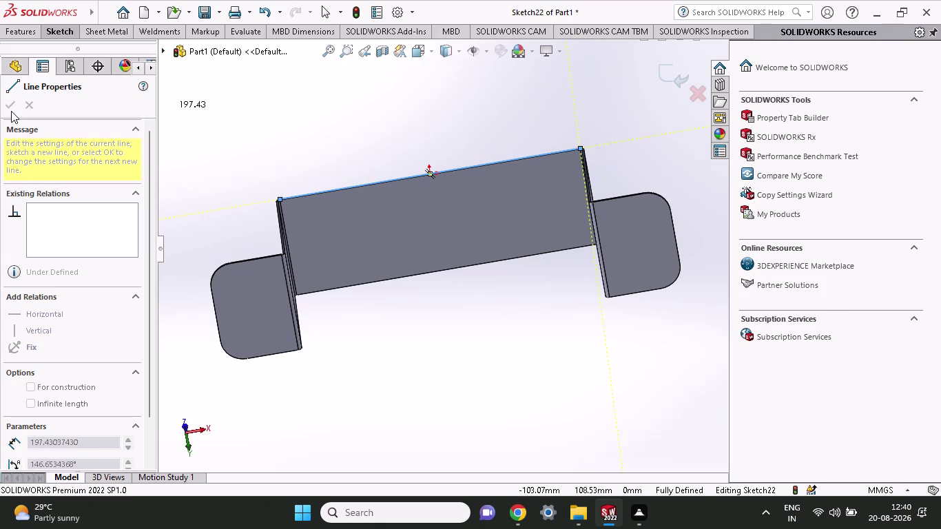
right_click(281, 151)
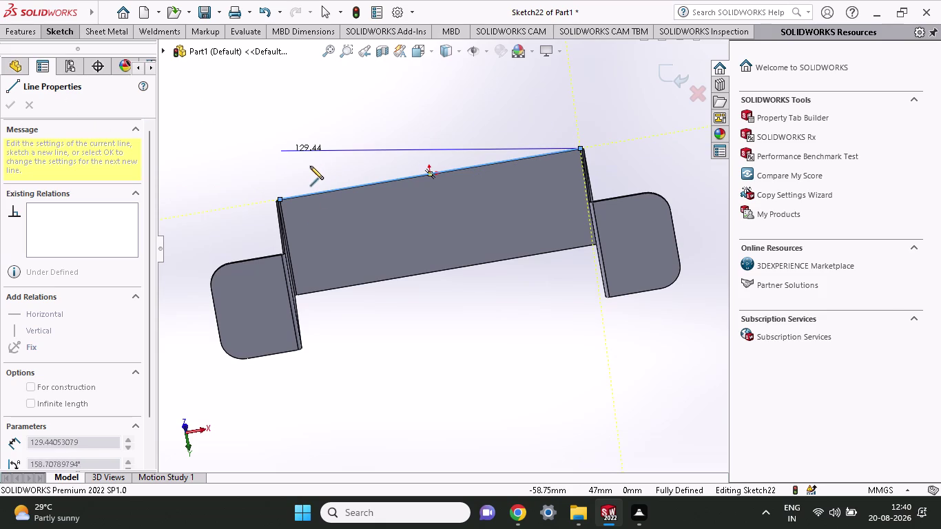
click(328, 161)
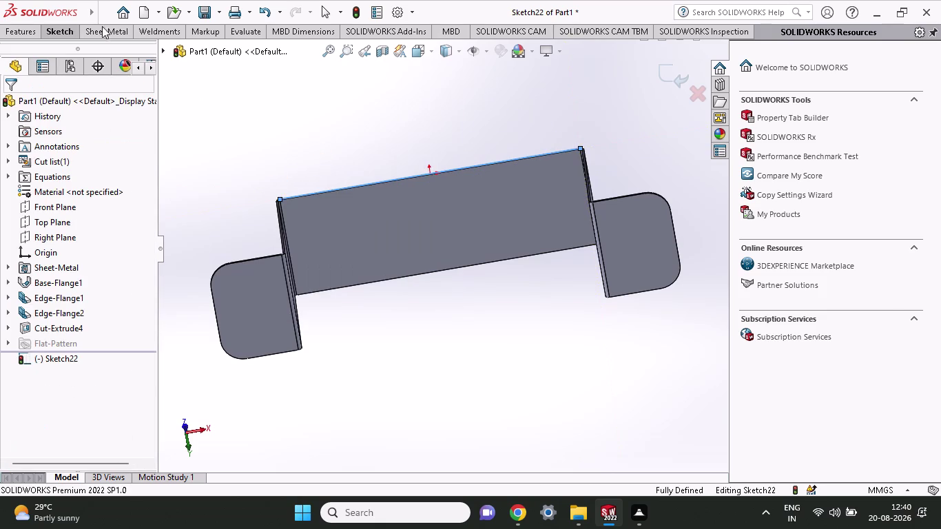
Launch Base Flange/Tab from Sketch22 and orbit to check the strip preview.
click(27, 29)
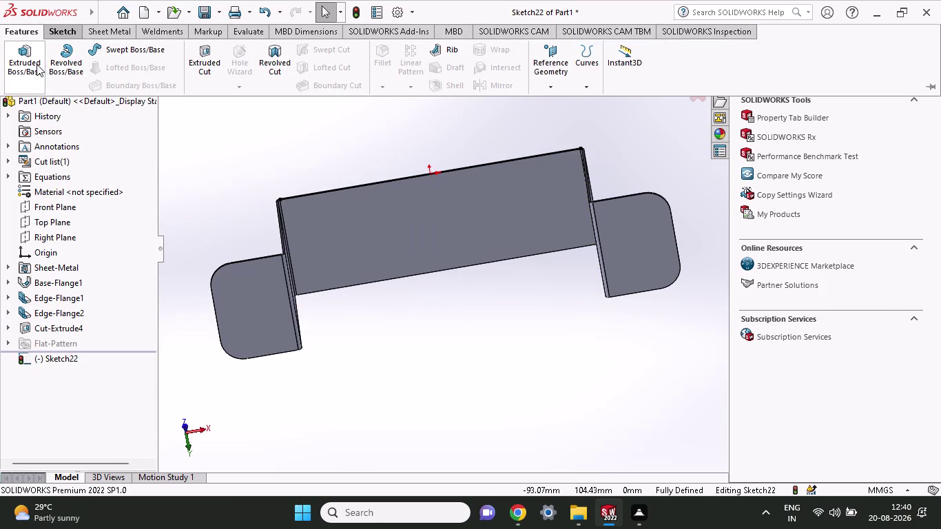
click(115, 32)
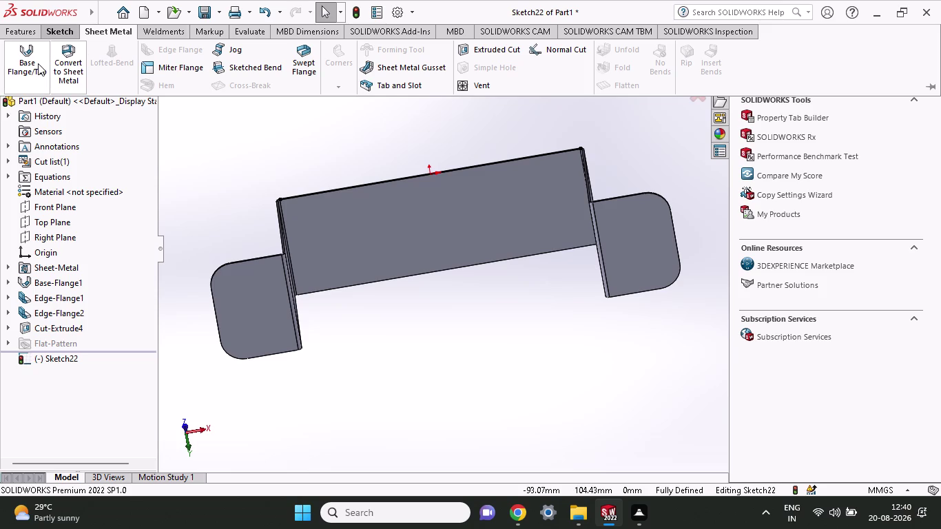
click(38, 63)
scroll(down, 3)
middle_drag(483, 146, 439, 164)
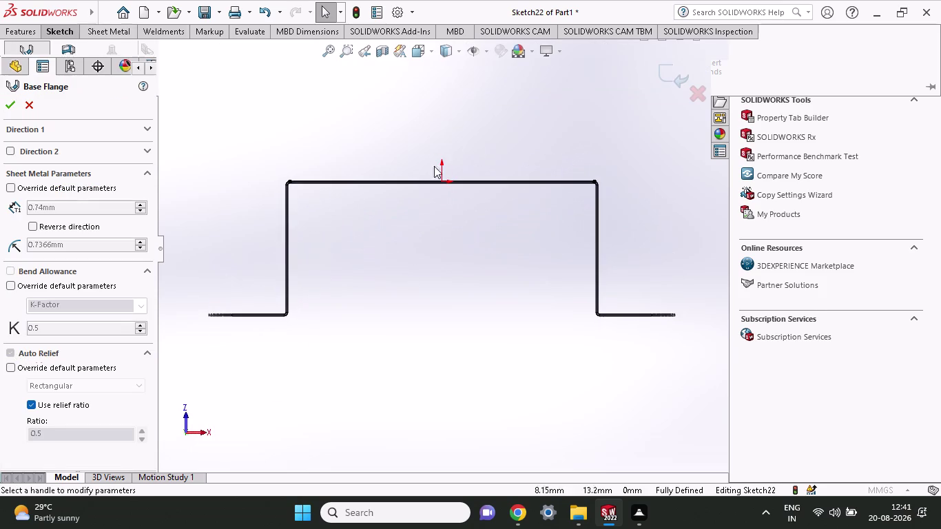
middle_drag(440, 164, 394, 181)
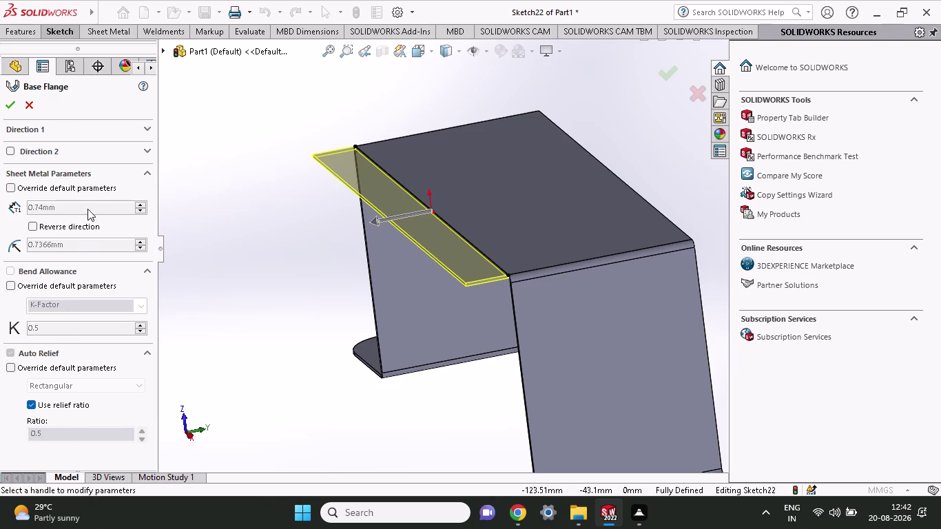
Override the default parameters and set the flange thickness to 16 mm.
click(52, 186)
drag(60, 200, 45, 216)
drag(72, 204, 30, 216)
click(19, 208)
drag(68, 212, 13, 210)
key(BackSpace)
text(16)
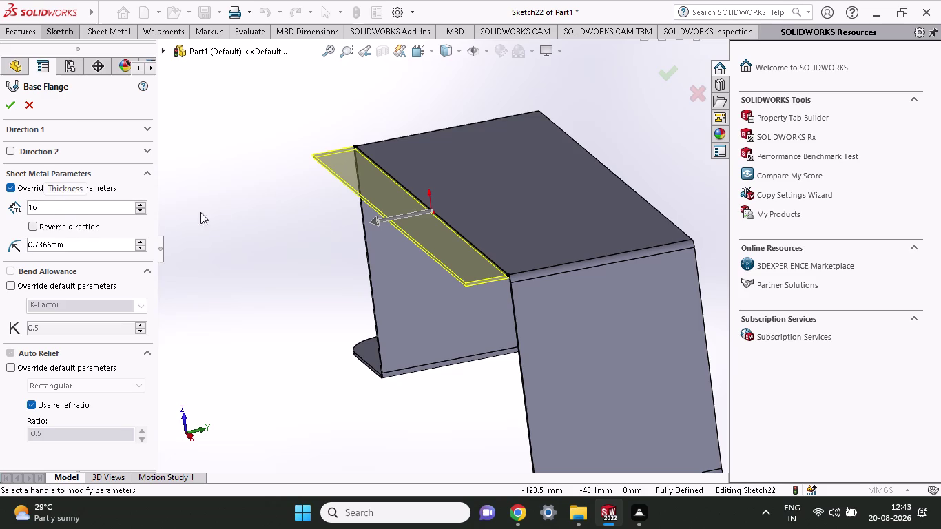
click(225, 207)
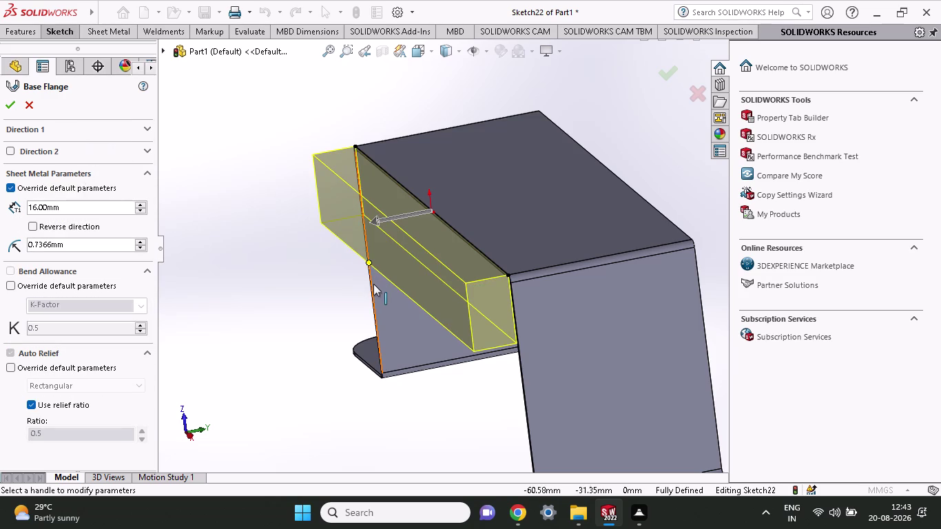
Inspect the thick flange preview, then cancel the base flange without applying it.
middle_drag(374, 283, 394, 256)
middle_drag(380, 262, 375, 263)
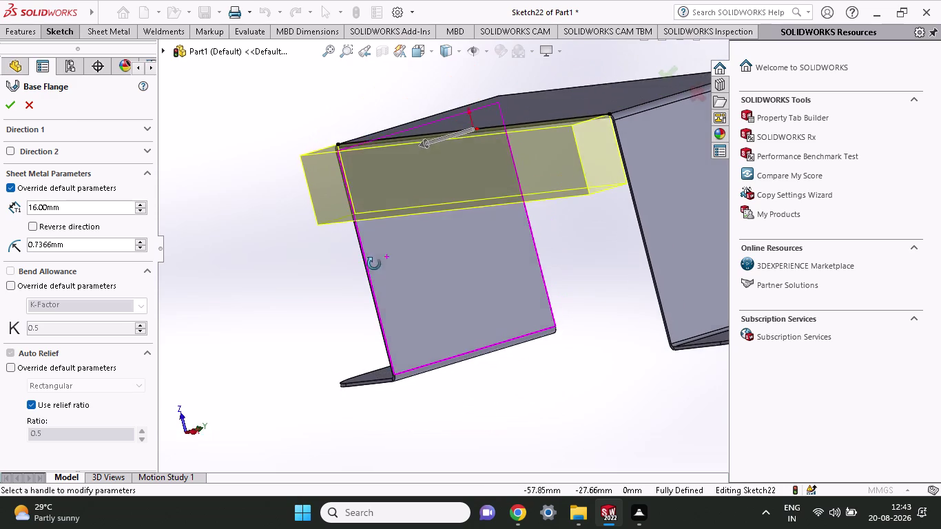
middle_drag(374, 263, 364, 270)
click(91, 246)
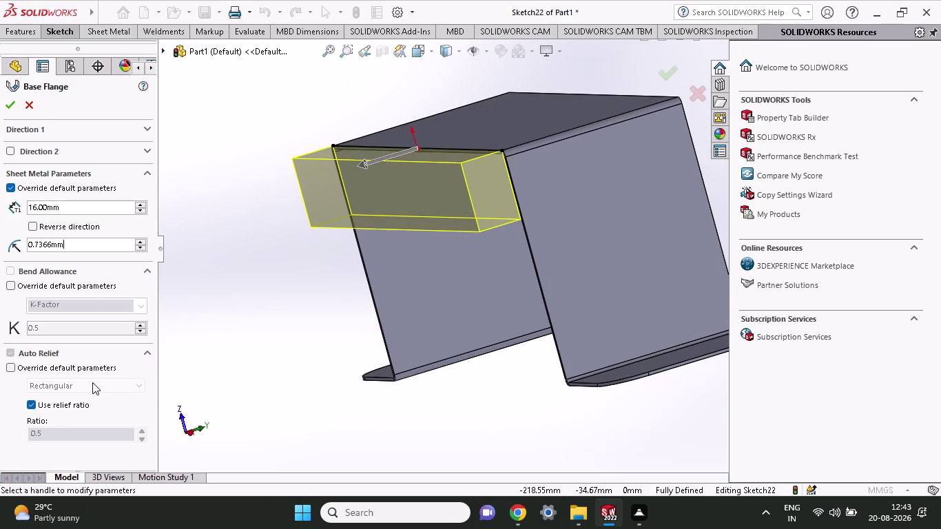
scroll(down, 3)
click(32, 106)
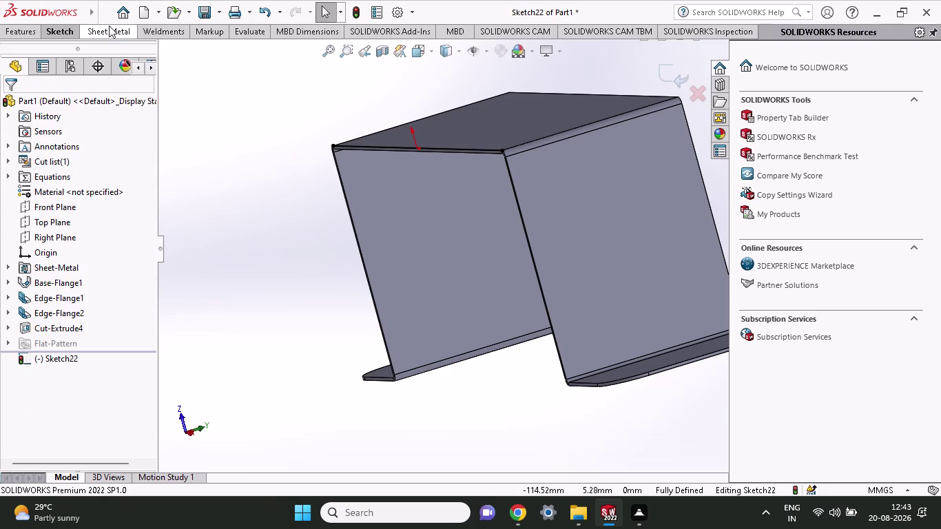
Start a new base flange from Sketch22 with the bend allowance override enabled.
click(109, 25)
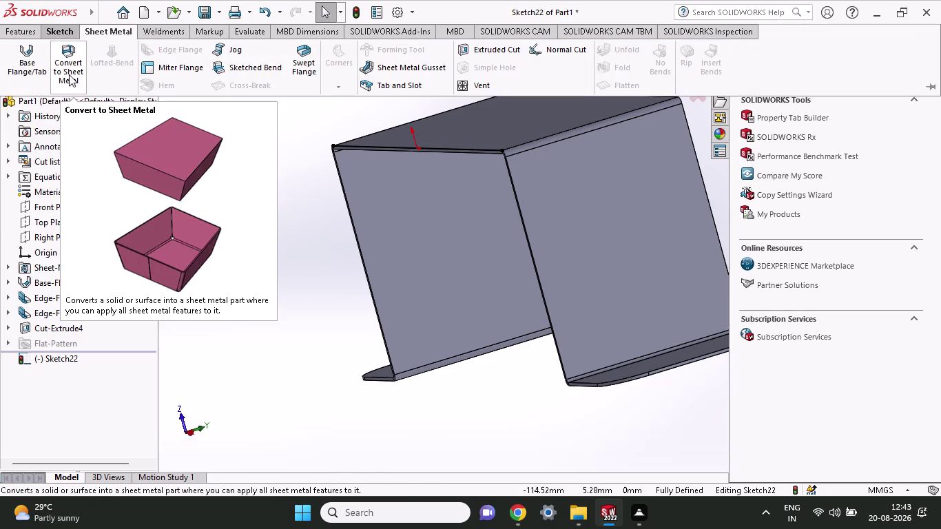
click(28, 68)
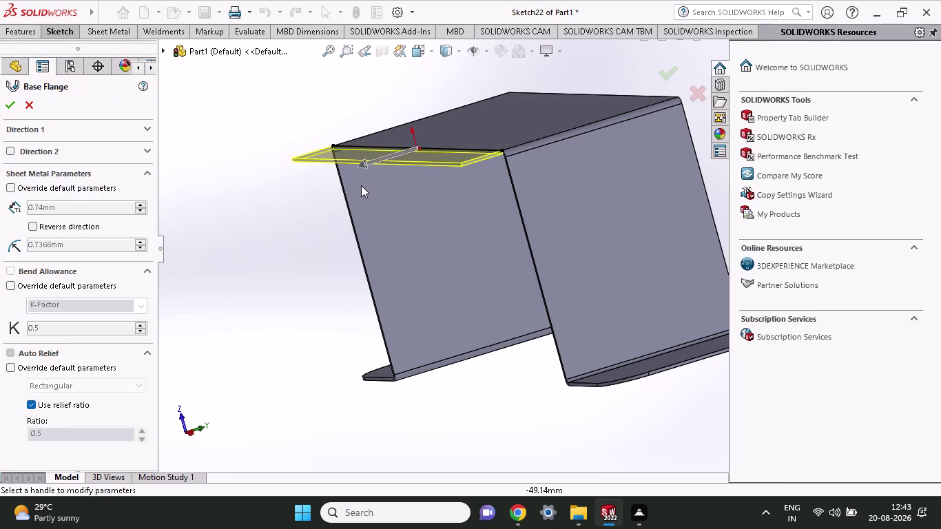
scroll(down, 3)
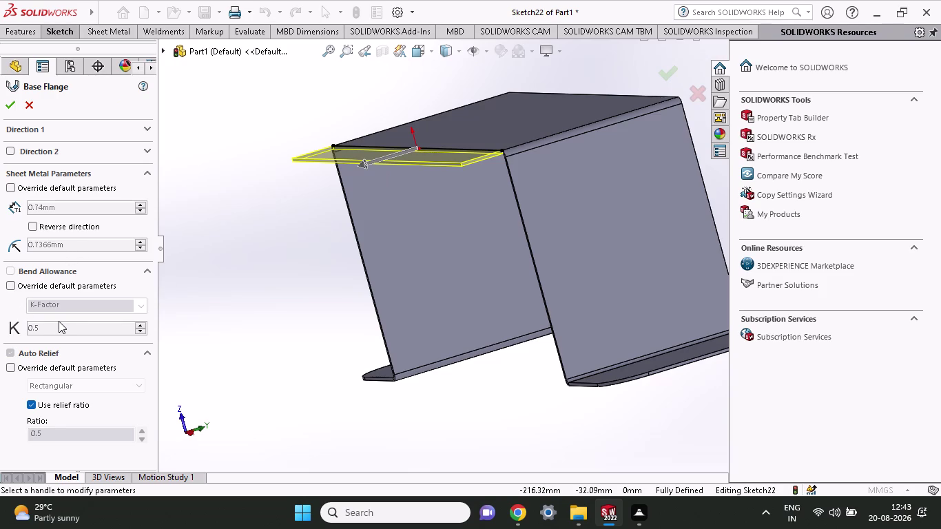
click(11, 285)
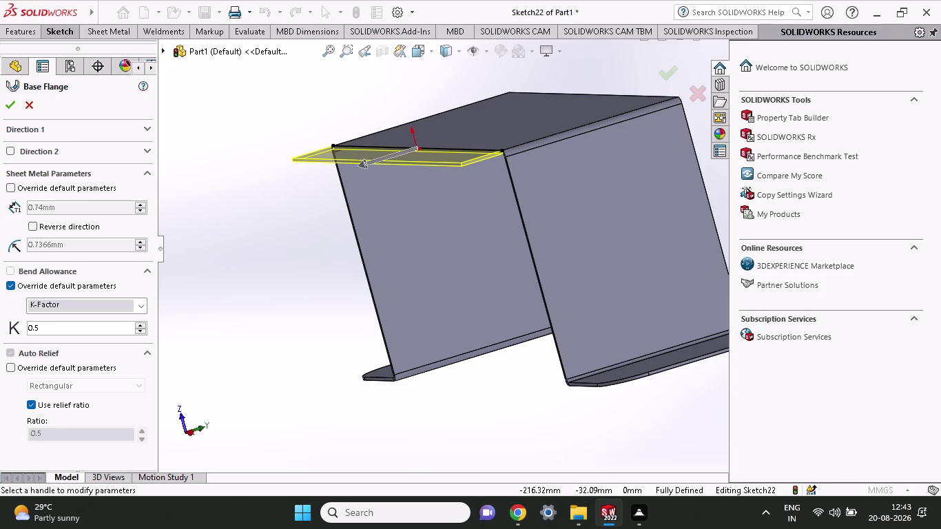
Set the Direction 1 blind depth to 16 mm and confirm the flange.
scroll(down, 3)
click(41, 133)
drag(75, 166, 0, 209)
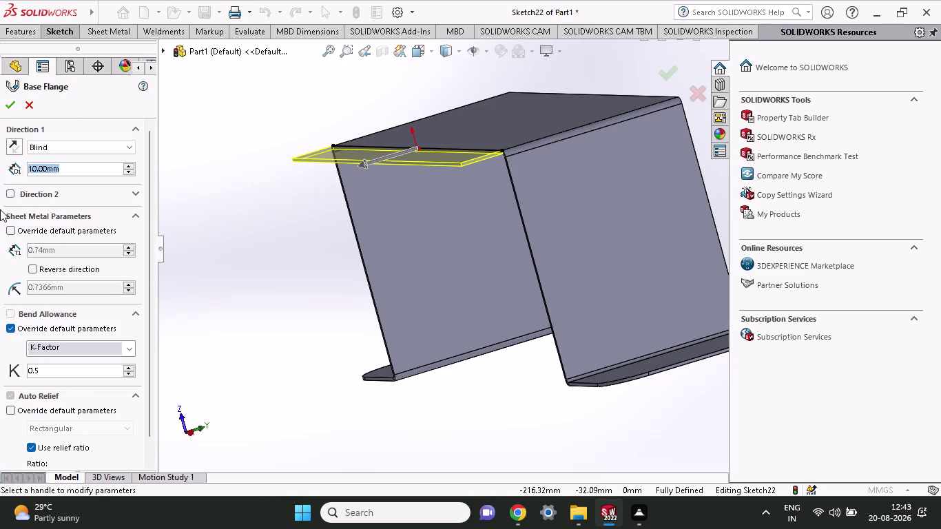
key(1)
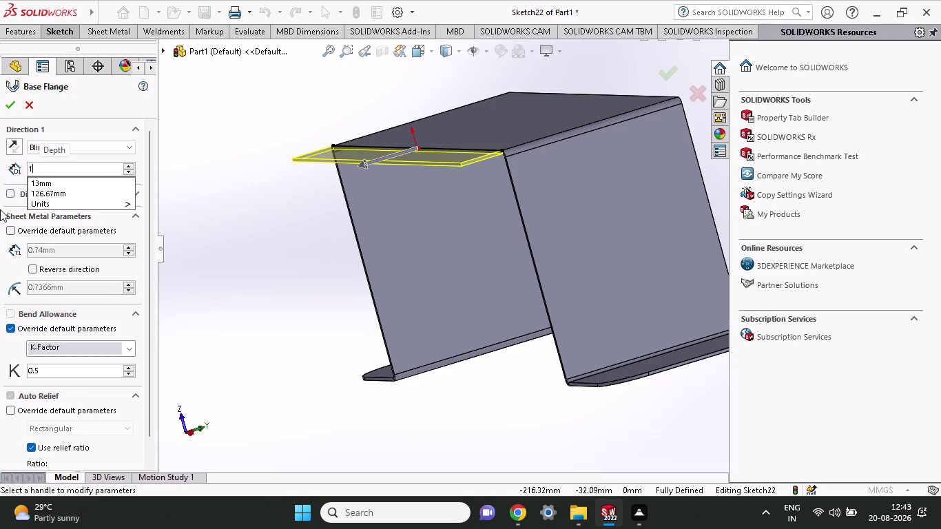
key(6)
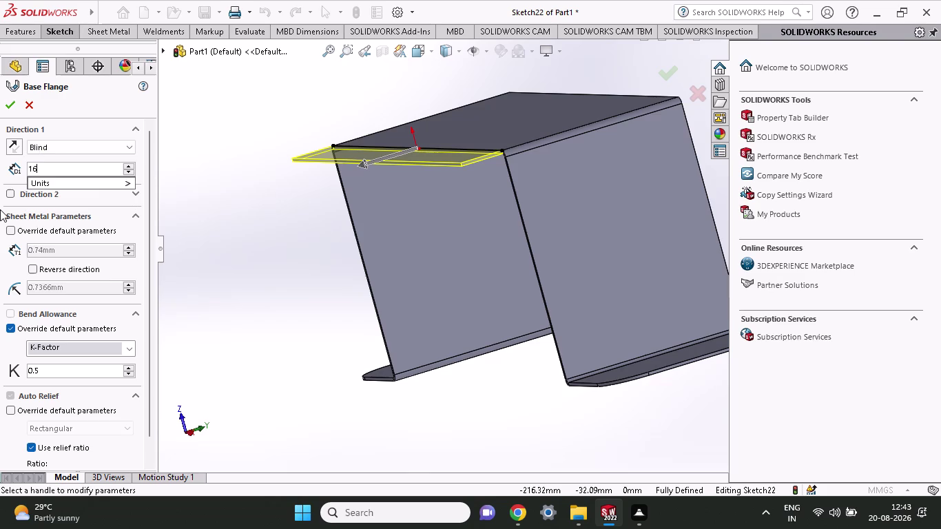
click(225, 255)
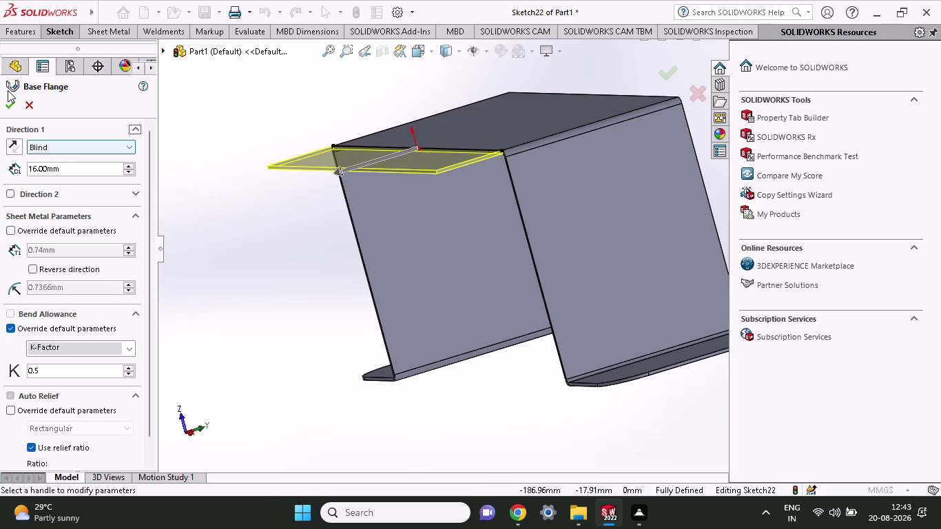
click(12, 111)
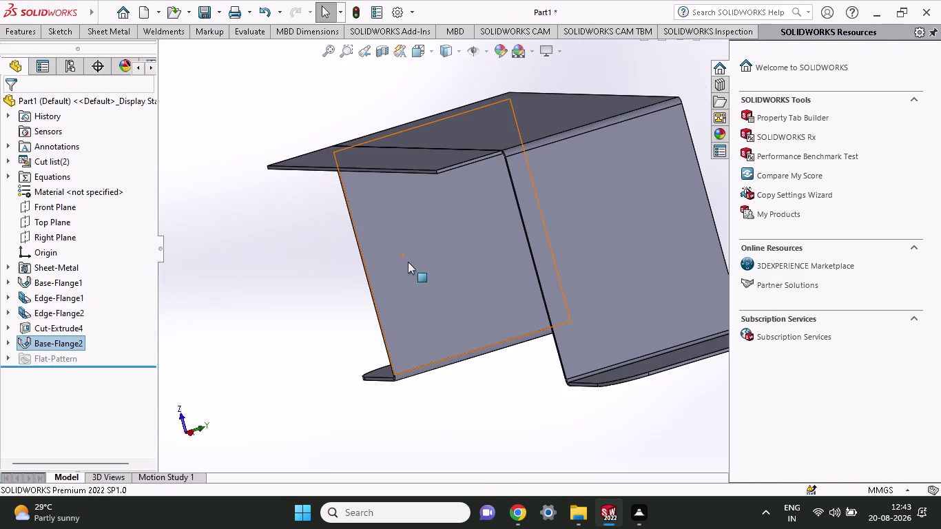
Orbit and zoom around the bracket to inspect the new strip from above, below and the ends.
middle_drag(414, 263, 399, 204)
middle_click(398, 204)
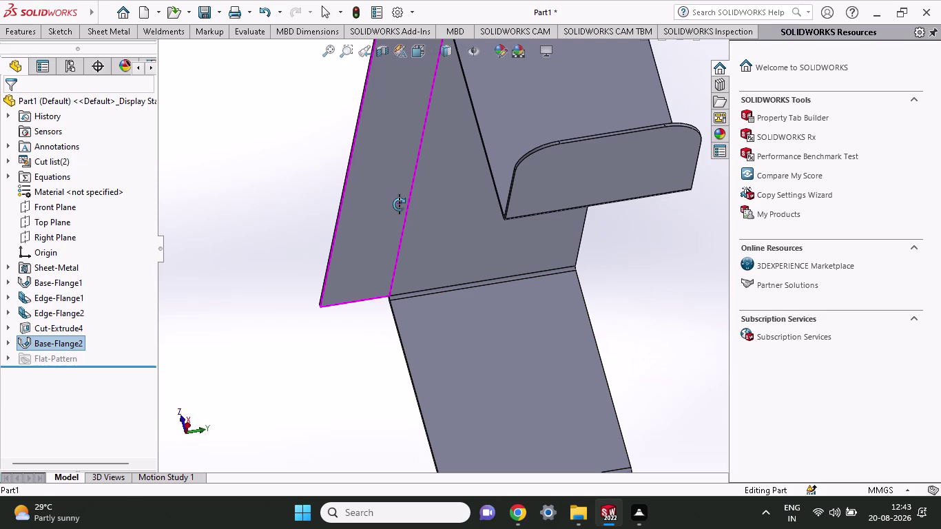
middle_drag(399, 204, 416, 107)
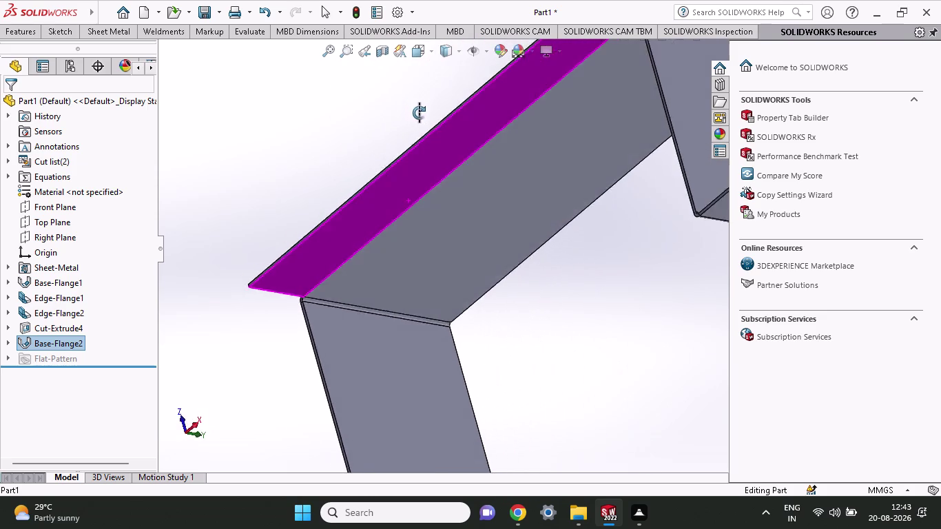
middle_drag(416, 107, 412, 344)
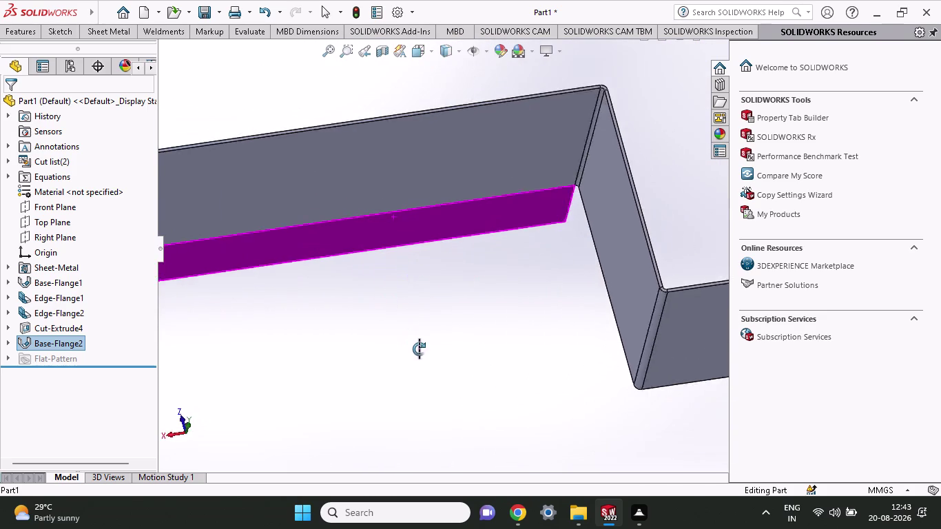
middle_drag(412, 344, 434, 357)
middle_drag(350, 299, 319, 94)
scroll(up, 3)
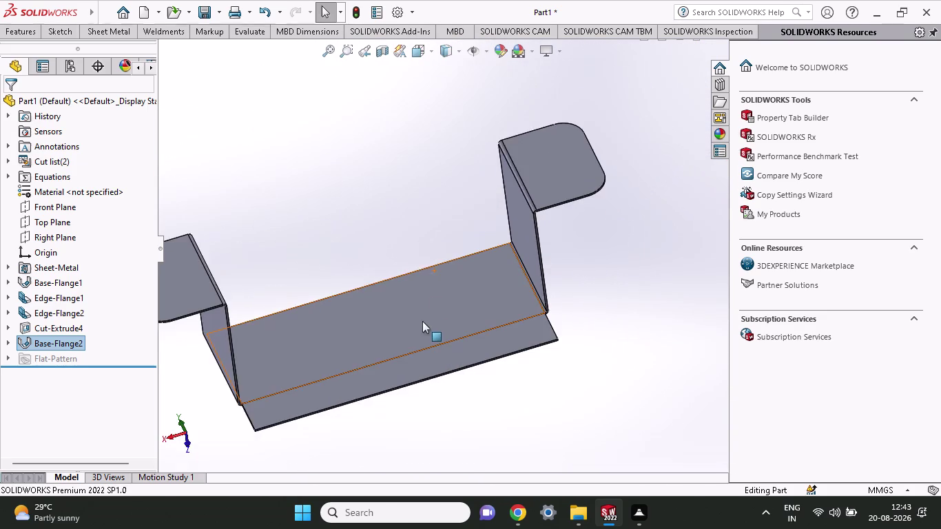
scroll(up, 3)
middle_drag(420, 324, 412, 293)
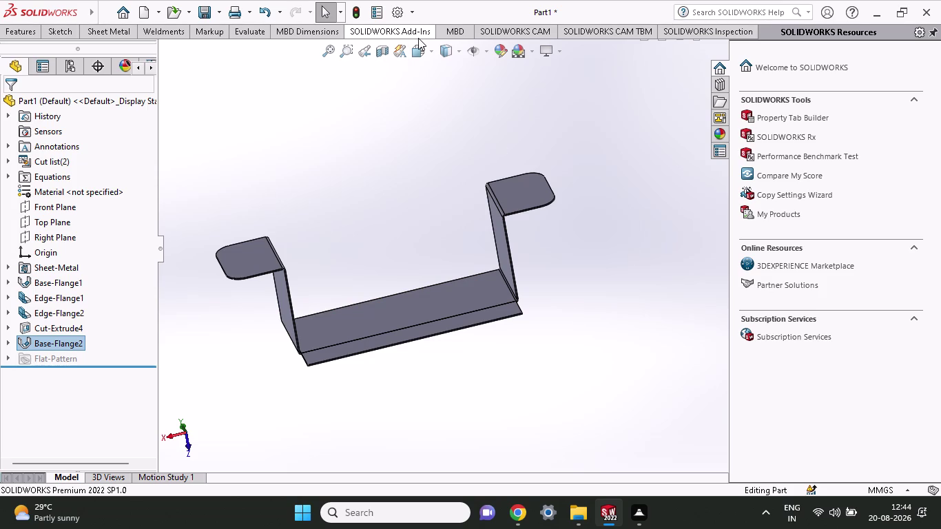
click(94, 34)
click(162, 51)
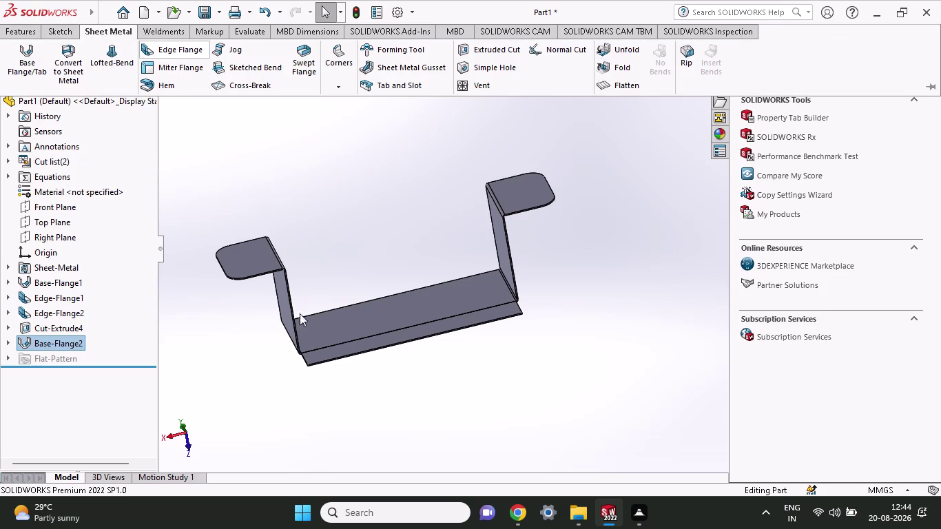
Raise a 71.66 mm edge flange from the strip's long edge and confirm it.
click(387, 347)
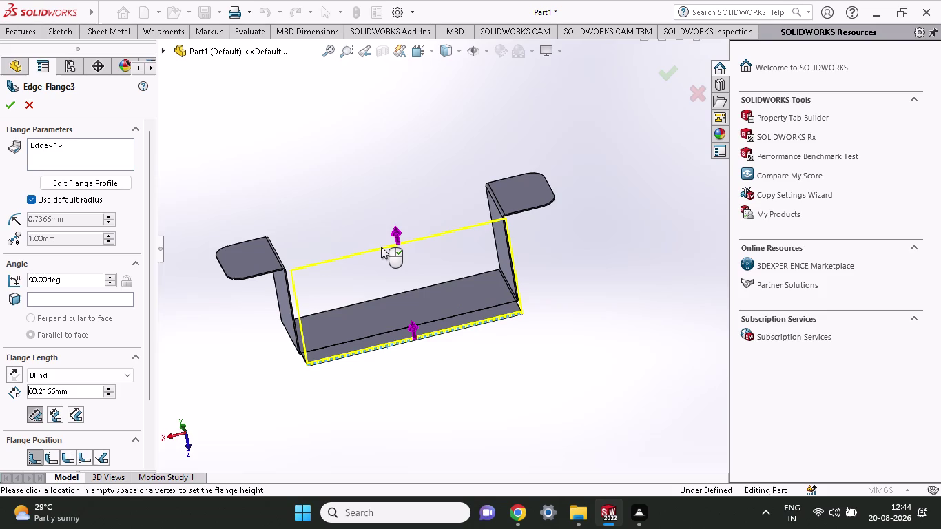
click(381, 230)
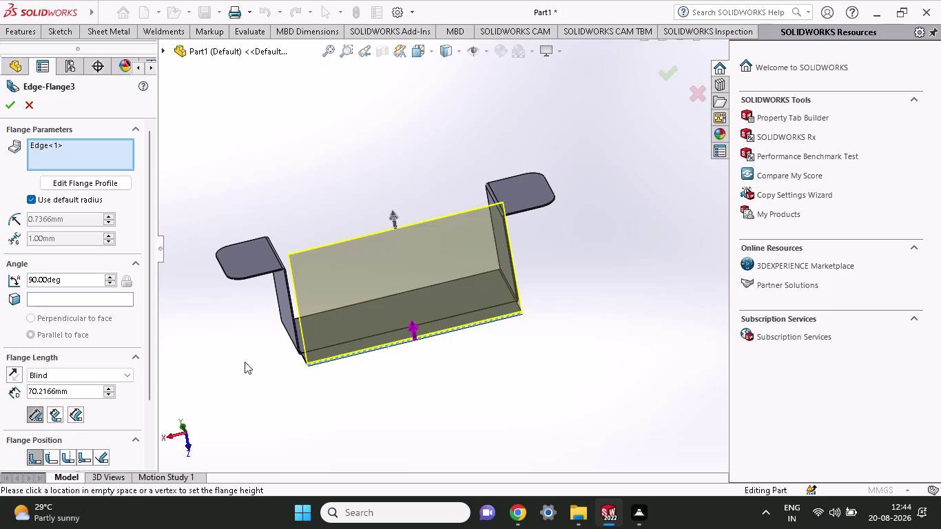
drag(80, 389, 0, 395)
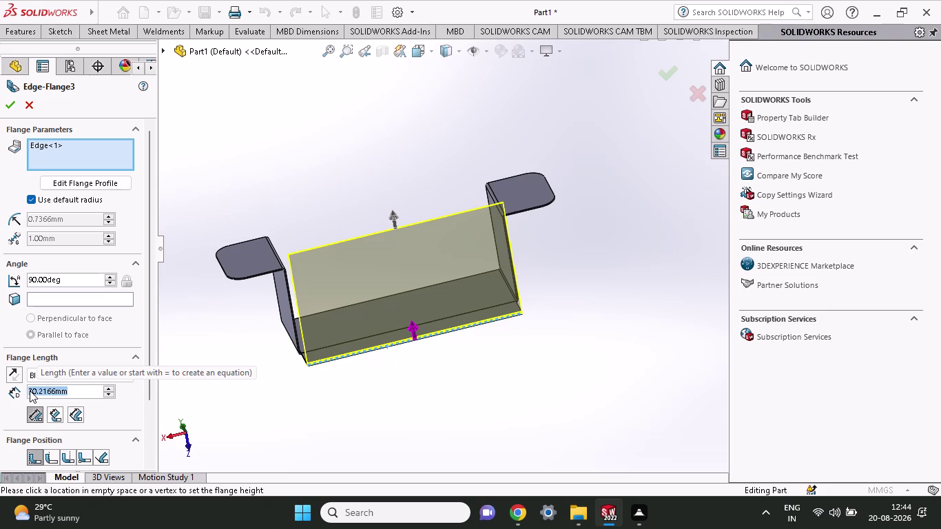
text(71)
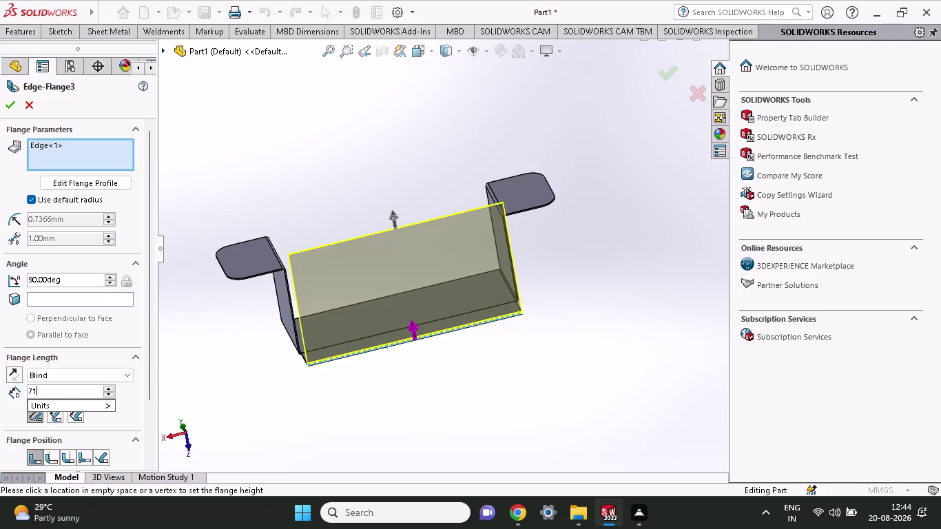
text(.6)
key(6)
key(Return)
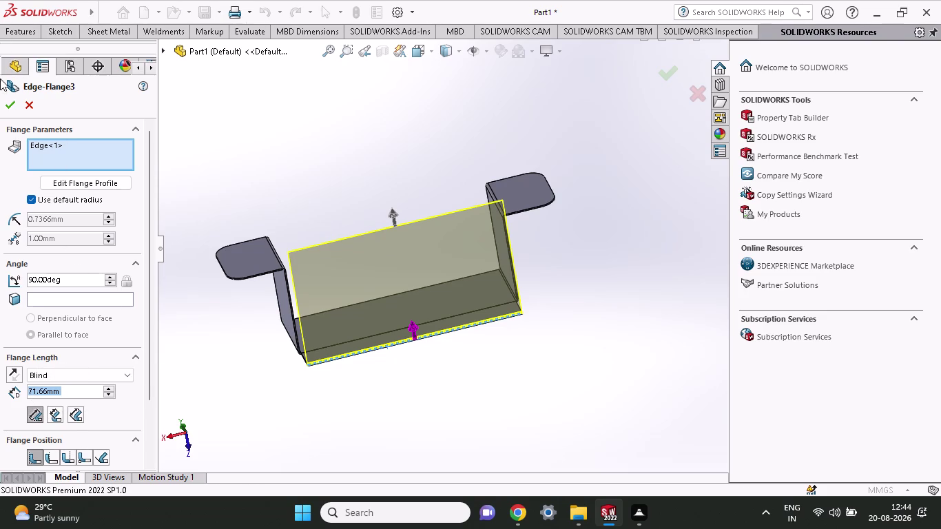
click(7, 106)
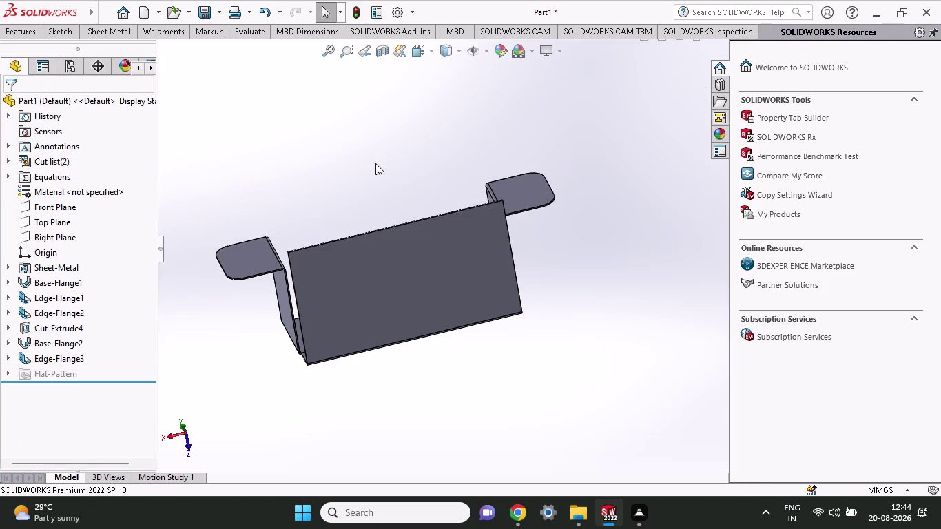
middle_drag(376, 163, 409, 182)
scroll(up, 3)
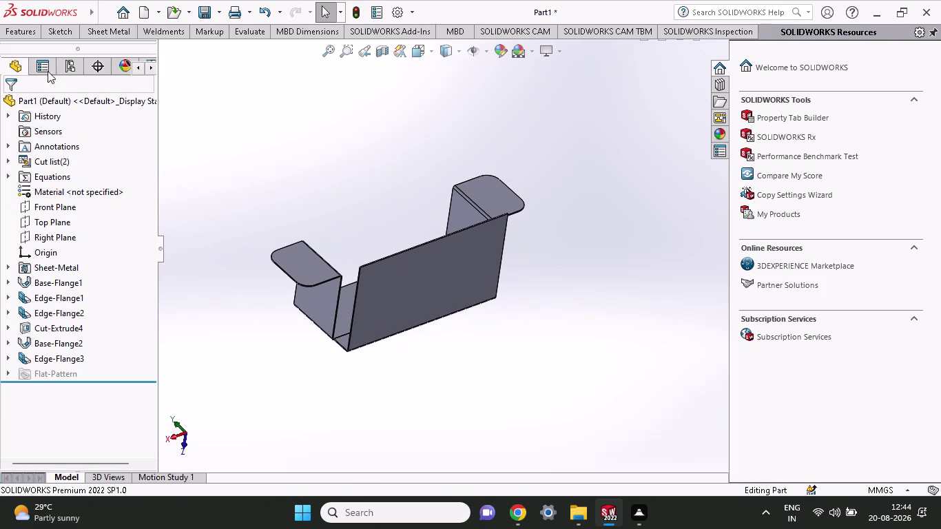
click(101, 30)
click(99, 22)
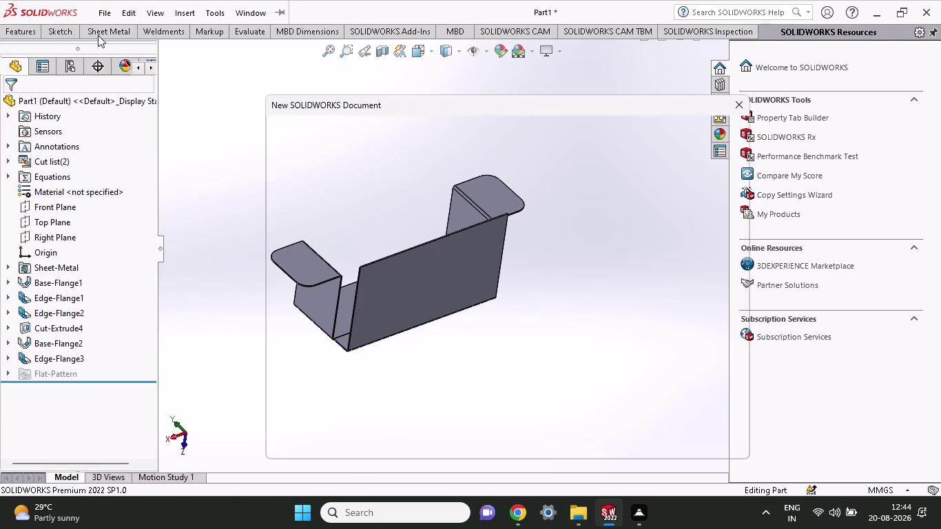
click(98, 36)
click(734, 102)
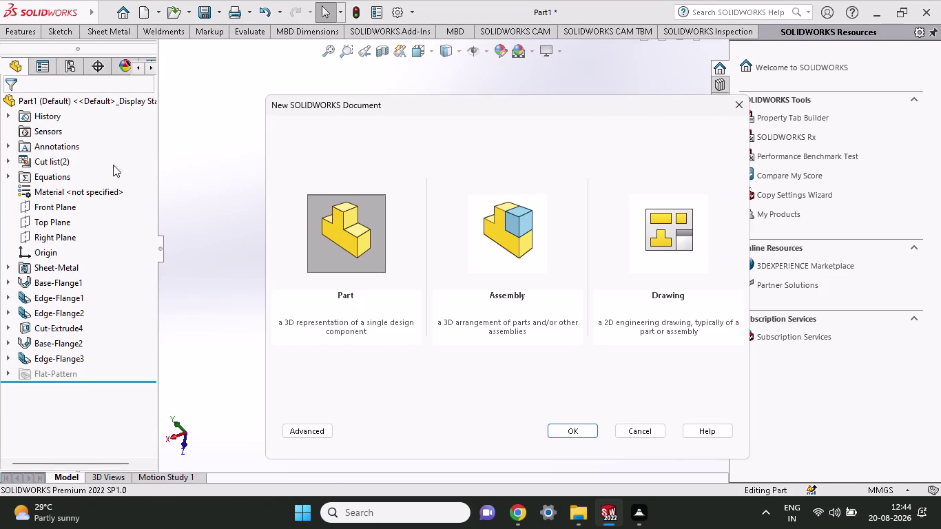
click(91, 30)
click(183, 53)
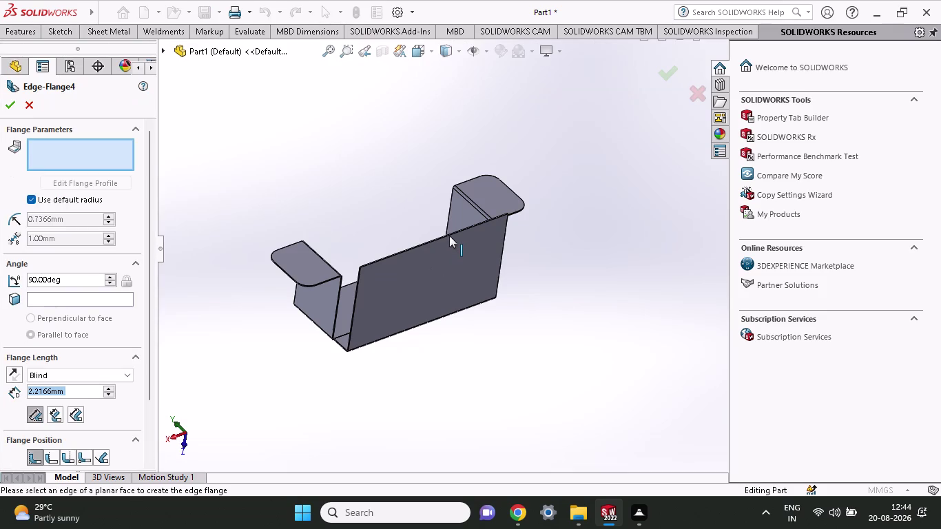
scroll(down, 3)
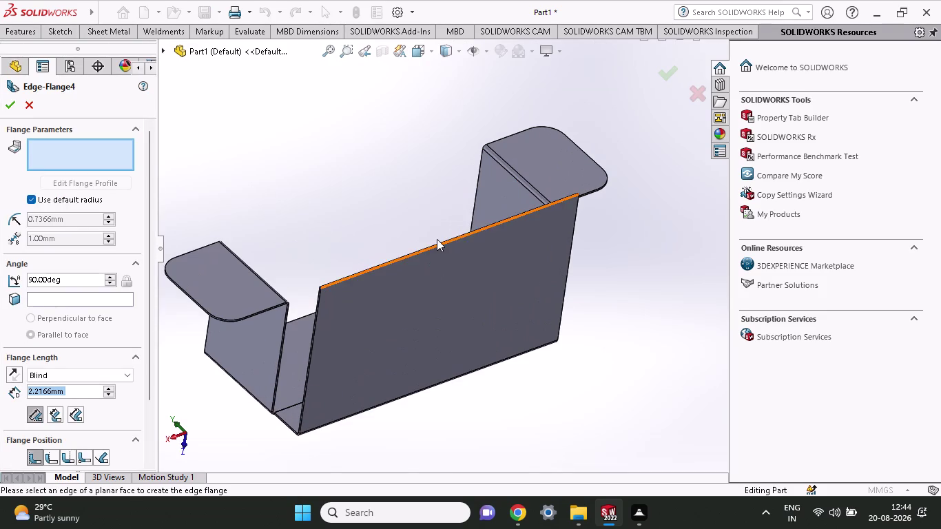
click(437, 243)
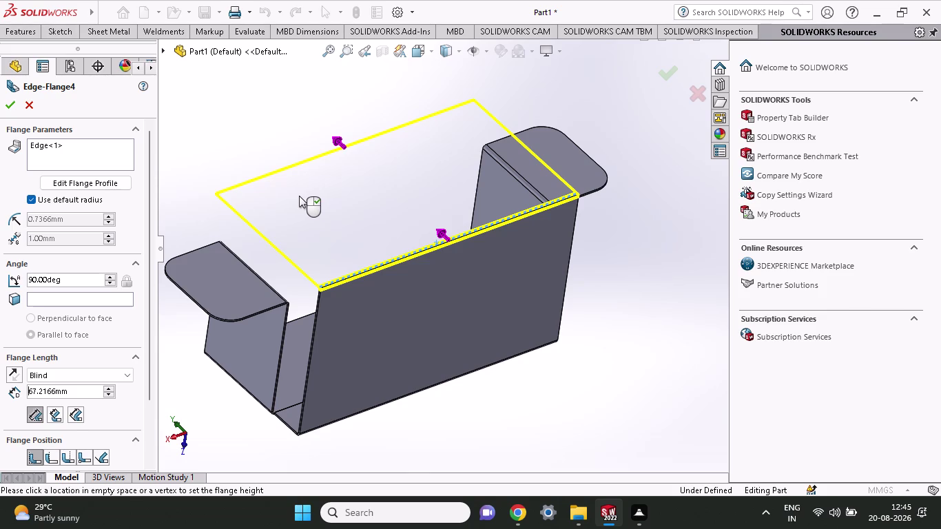
click(298, 196)
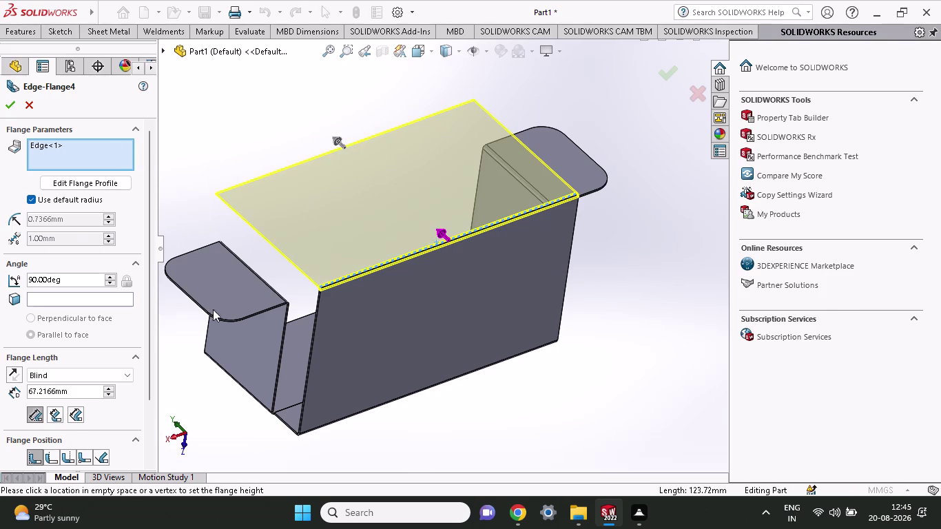
scroll(down, 3)
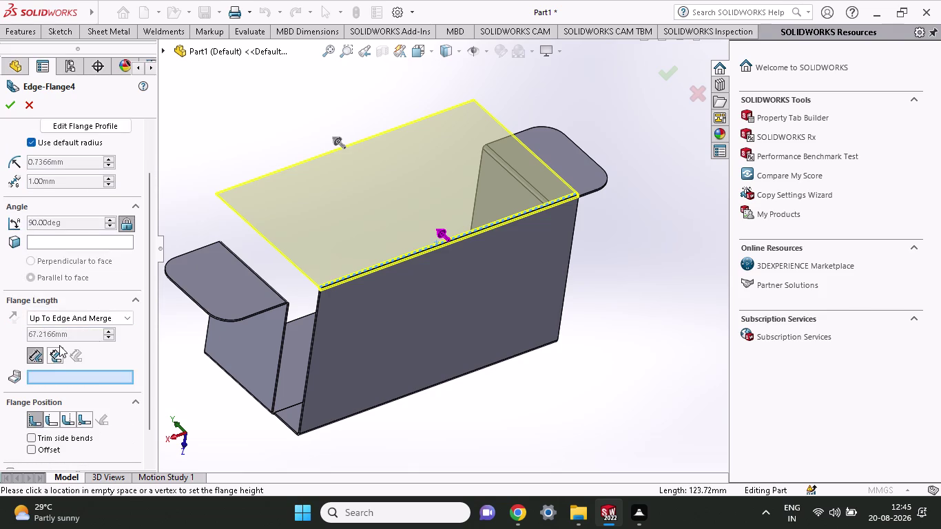
scroll(up, 3)
scroll(up, 3)
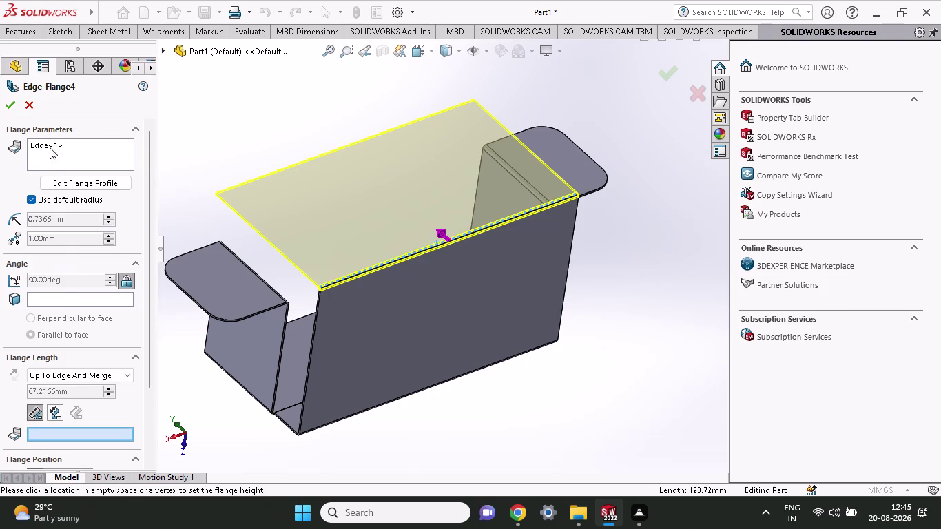
click(64, 300)
scroll(down, 3)
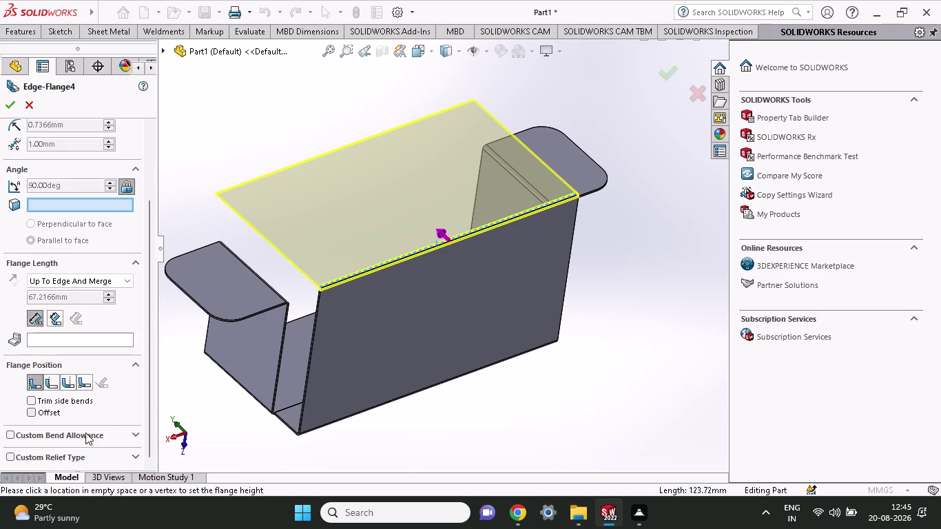
click(184, 390)
click(33, 111)
click(111, 28)
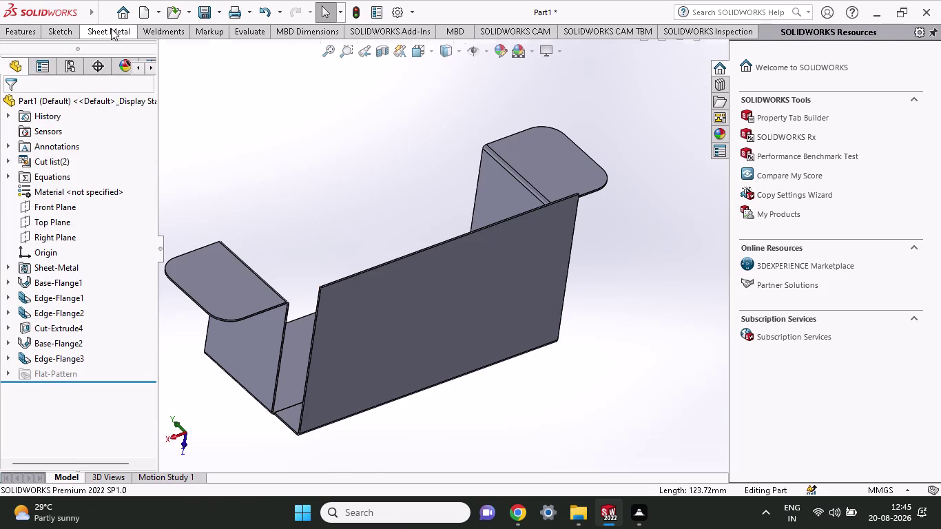
Fold a 25.33 mm edge flange from the back wall's top edge and apply it.
click(166, 55)
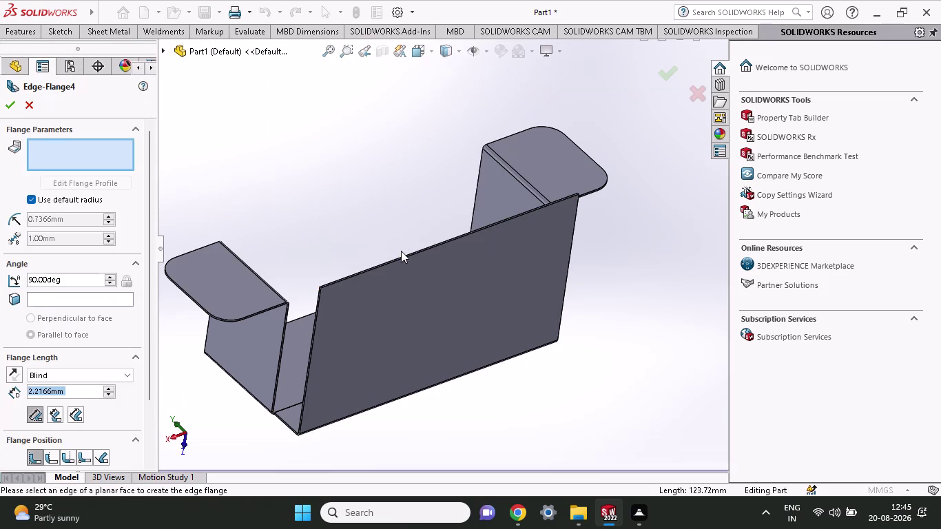
click(404, 258)
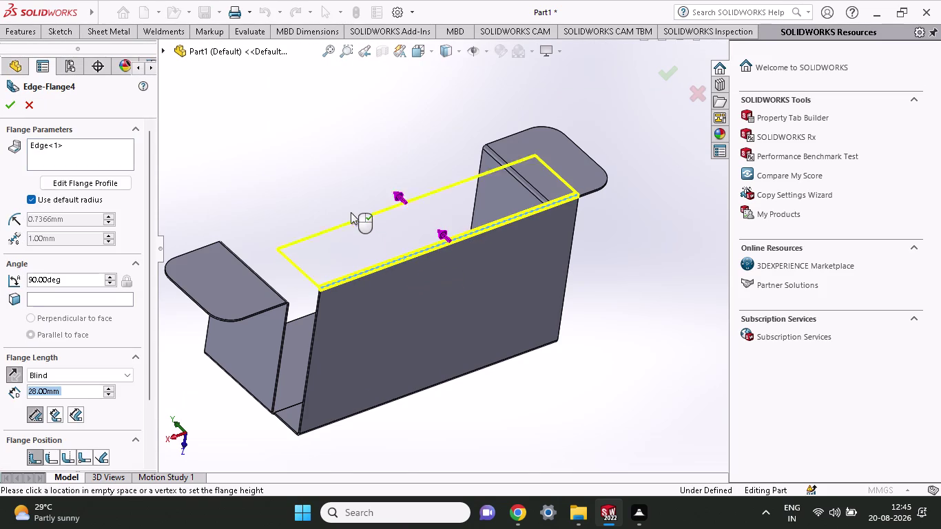
click(342, 199)
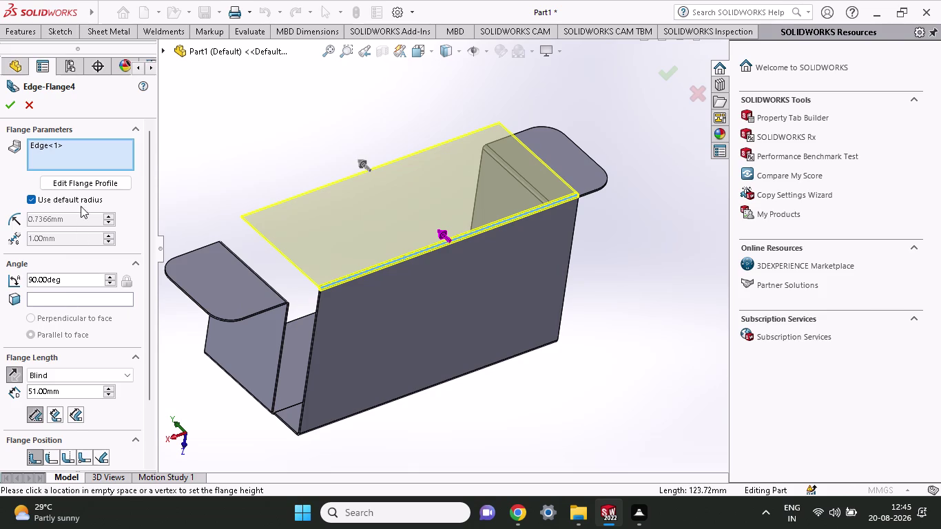
drag(90, 386, 0, 404)
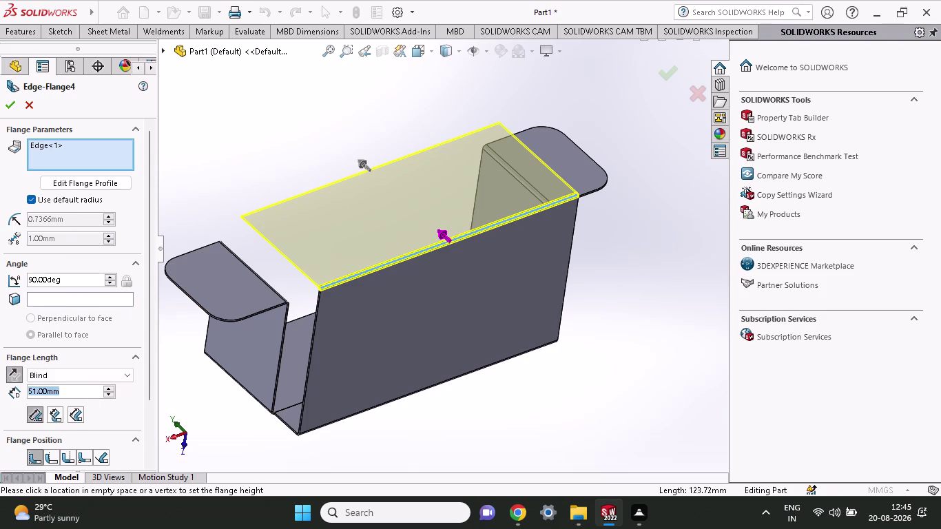
drag(0, 404, 0, 410)
text(25.33)
key(Return)
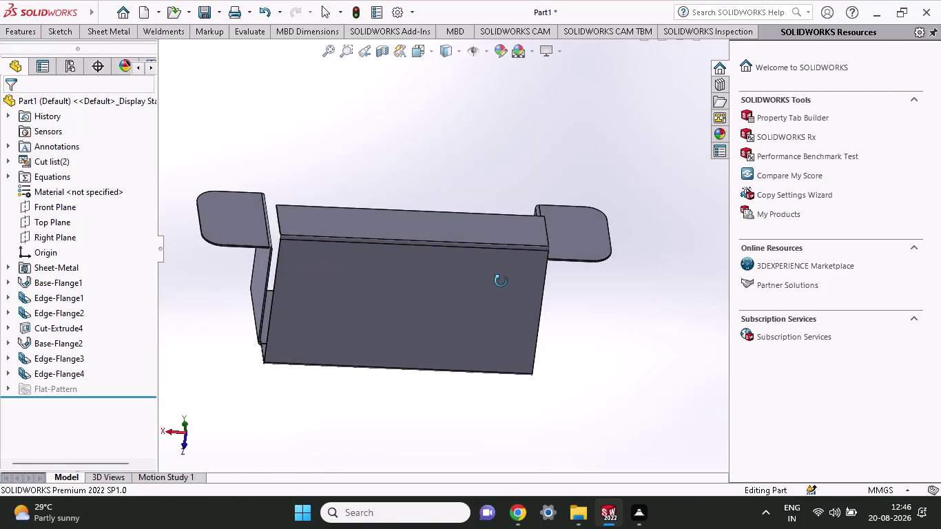
middle_drag(501, 279, 476, 388)
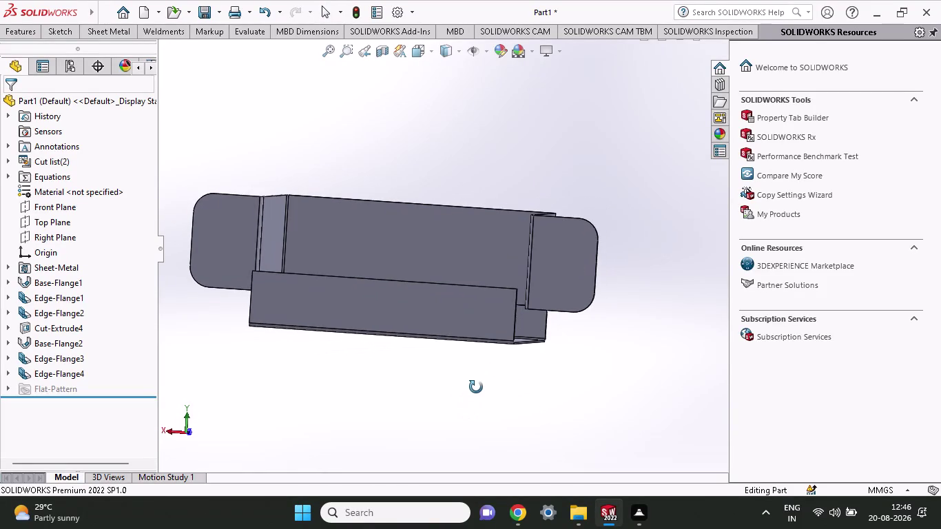
middle_drag(476, 387, 478, 387)
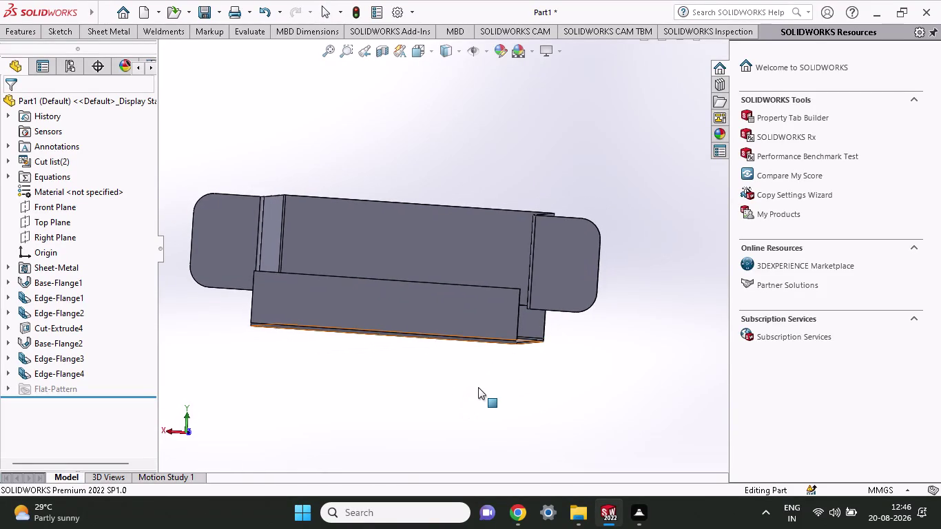